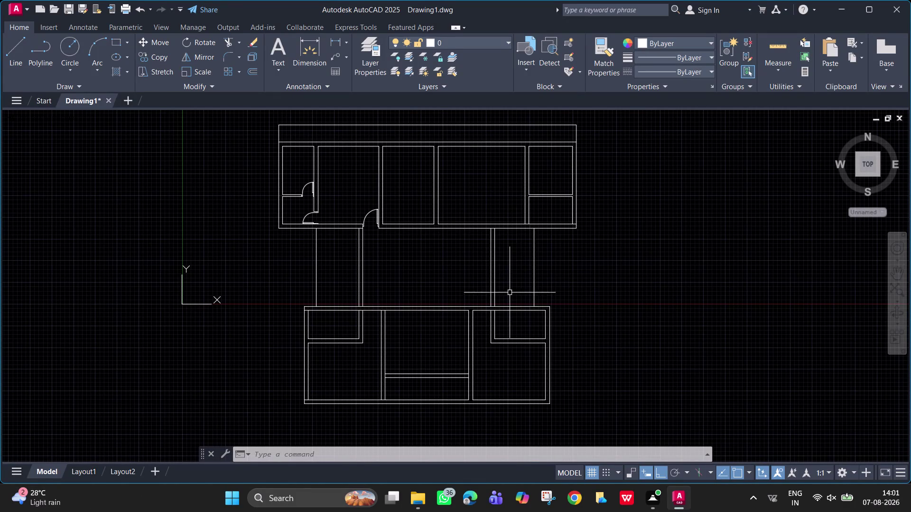
Pan and zoom the view to frame the upper rooms and corridor walls.
scroll(up, 3)
scroll(down, 3)
middle_drag(500, 357, 508, 345)
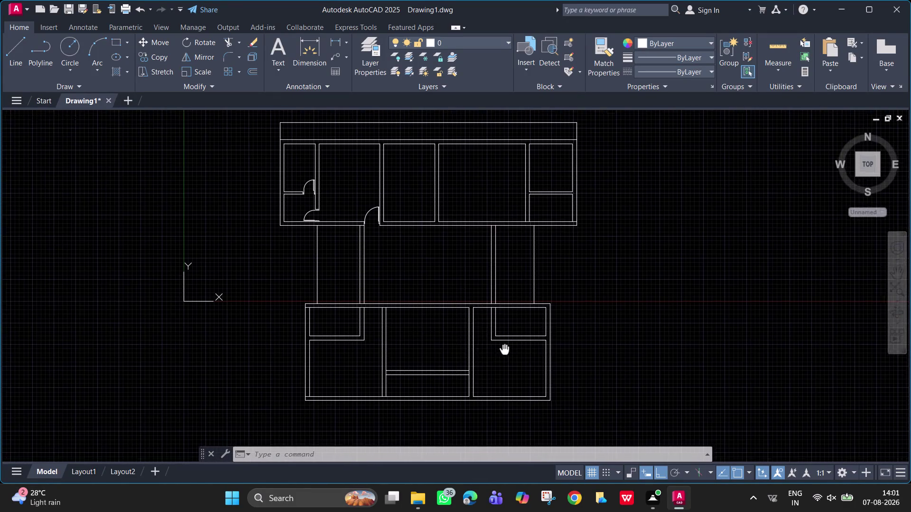
middle_drag(508, 345, 614, 374)
middle_drag(587, 338, 572, 336)
scroll(up, 3)
middle_drag(511, 332, 471, 389)
middle_drag(482, 260, 452, 337)
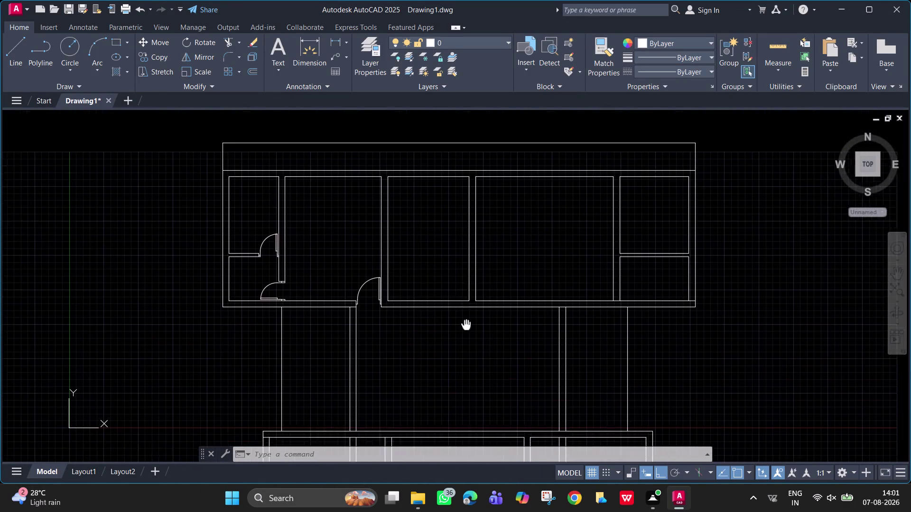
middle_drag(452, 337, 451, 336)
middle_drag(445, 272, 420, 174)
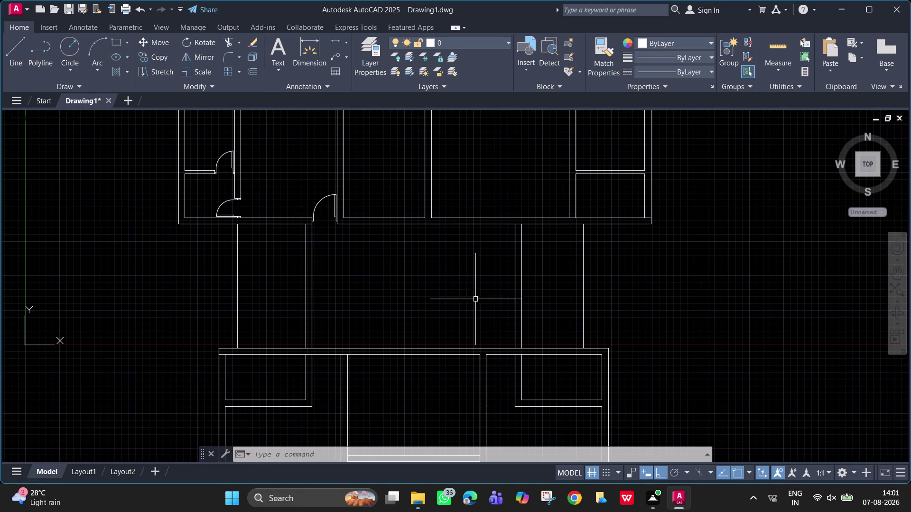
text(rtp)
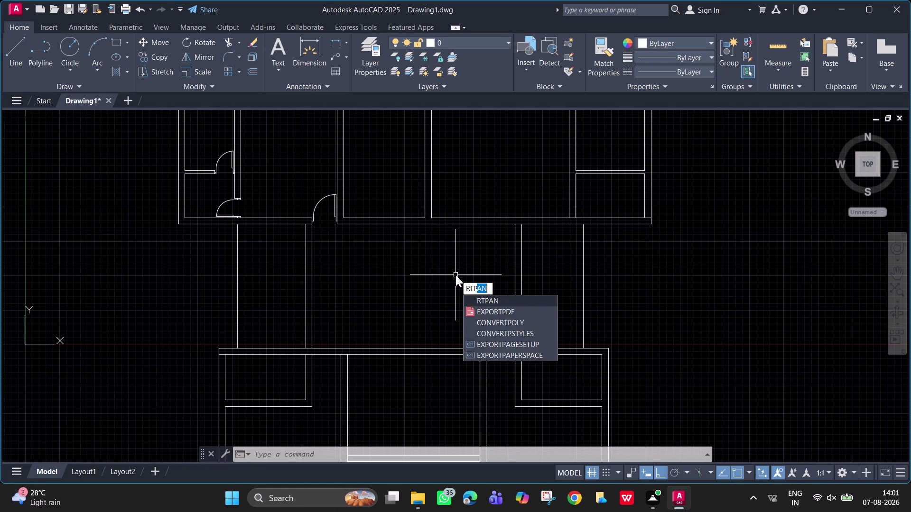
key(Return)
key(Escape)
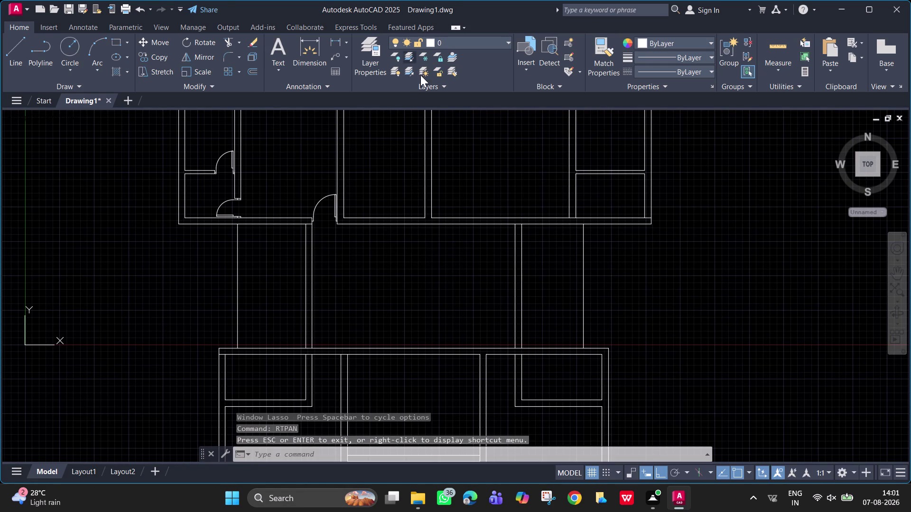
Place a Door - Imperial block from Tool Palettes to the right of the plan.
text(tp)
key(space)
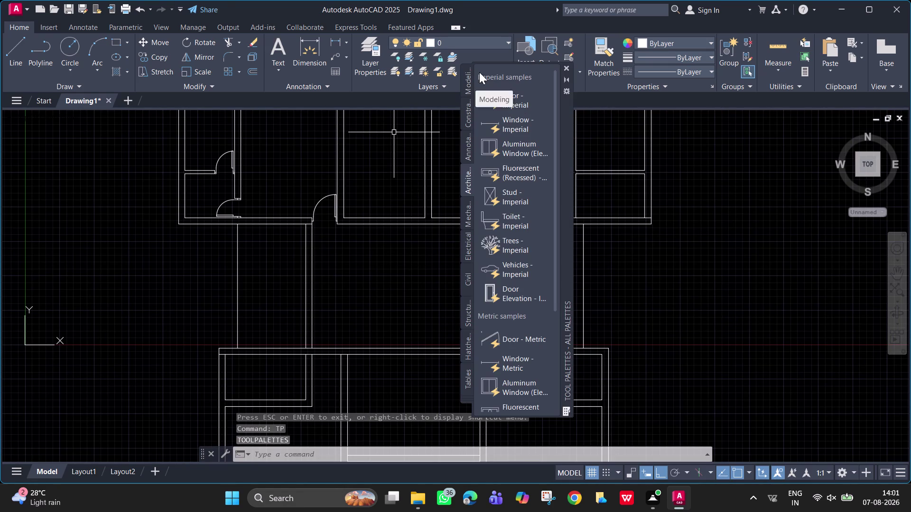
click(522, 102)
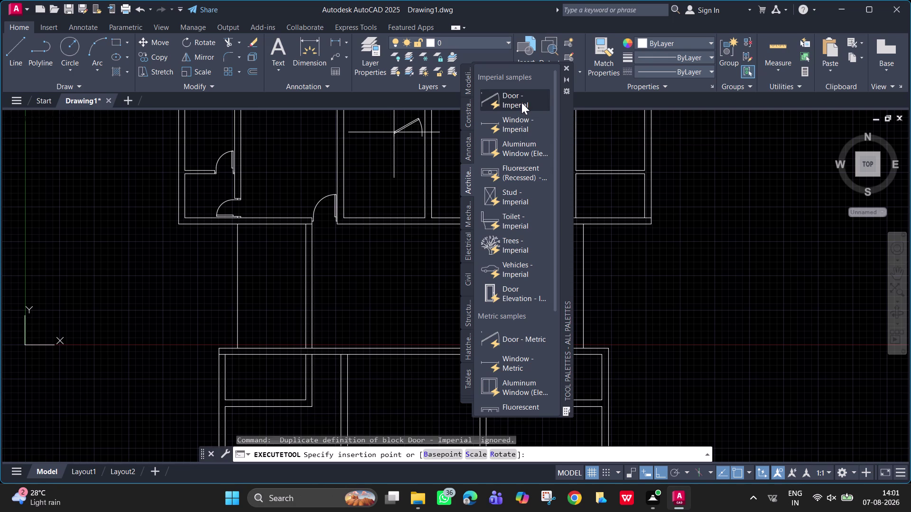
drag(679, 248, 661, 247)
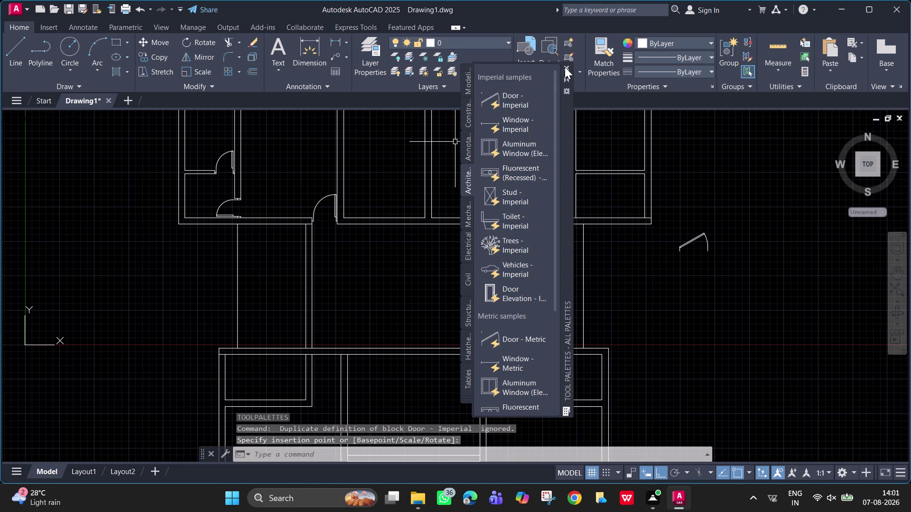
click(567, 68)
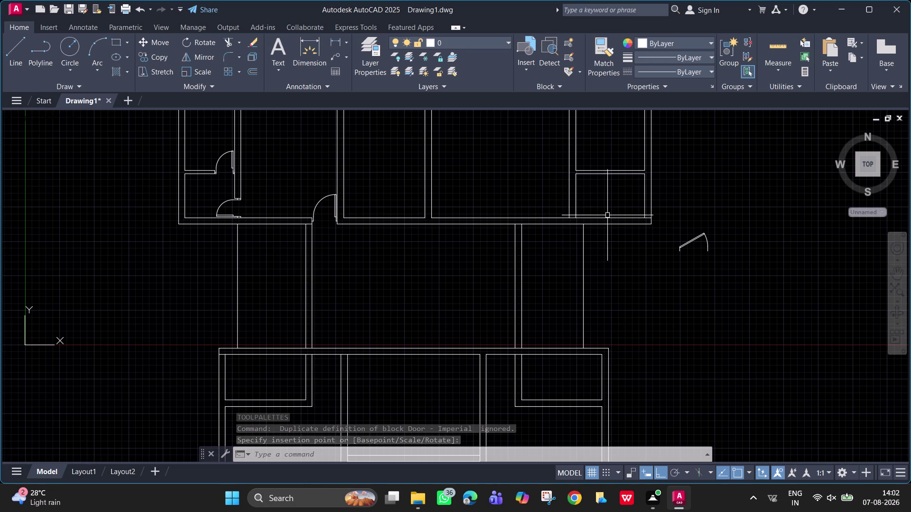
text(dc)
key(space)
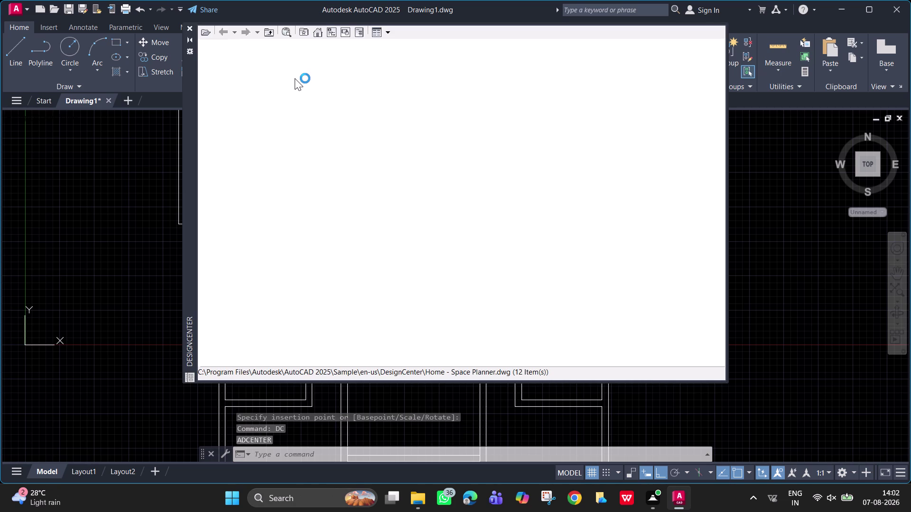
Insert the Bed - Queen block from Home - Space Planner left of the plan.
double_click(220, 72)
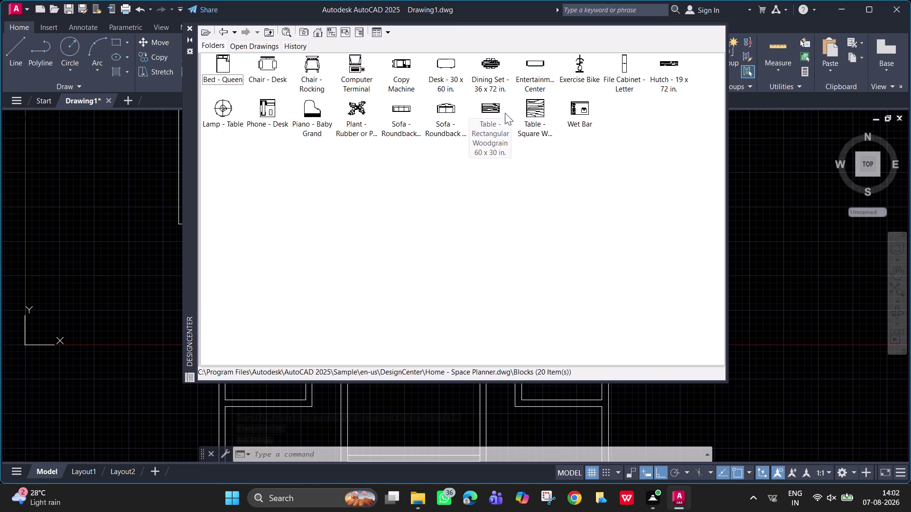
click(220, 68)
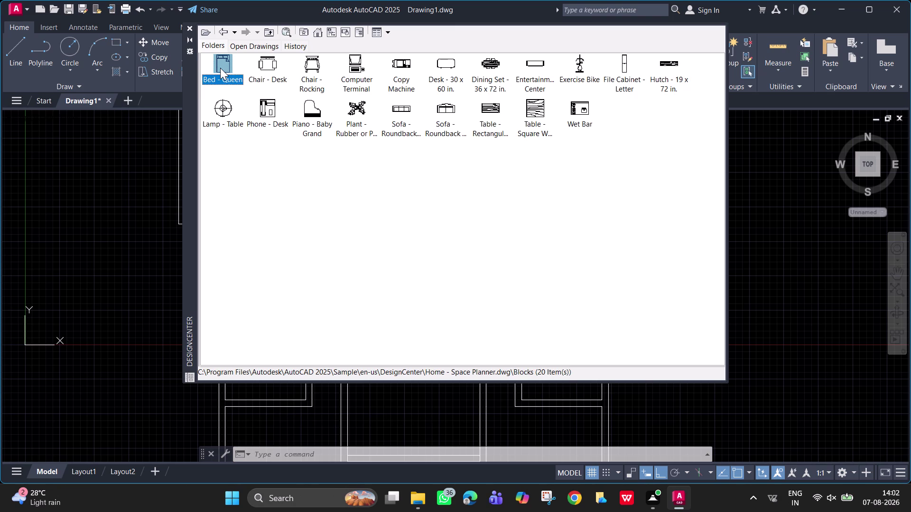
triple_click(220, 68)
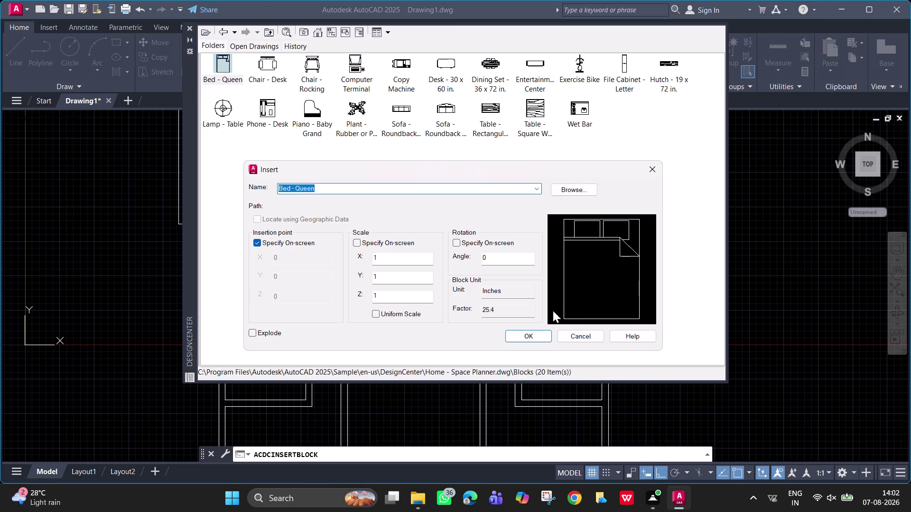
click(530, 335)
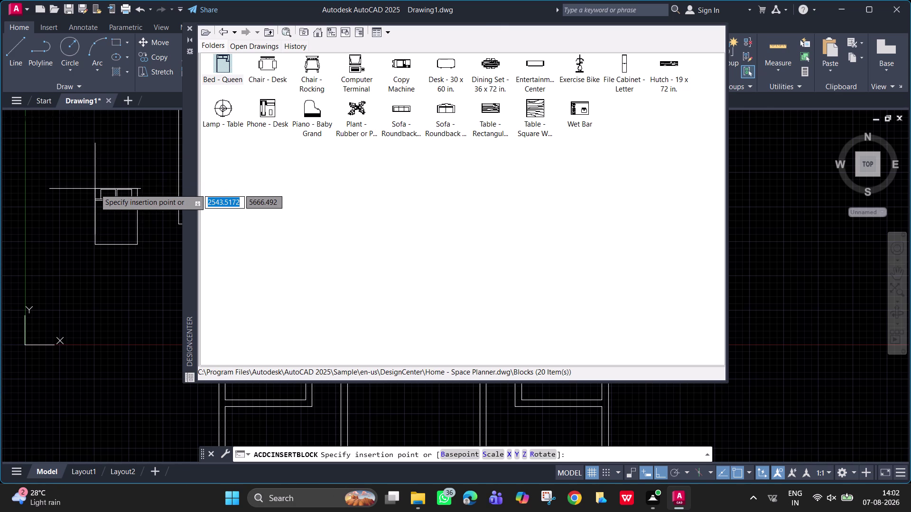
click(95, 189)
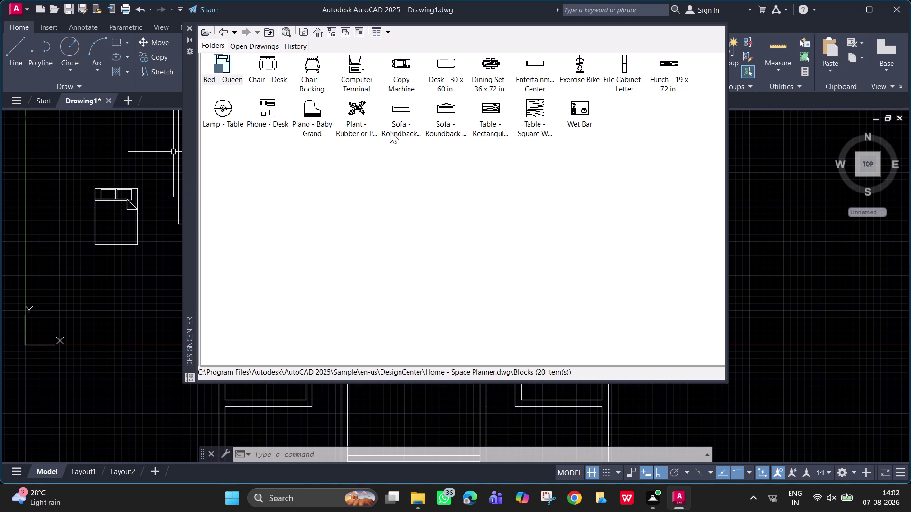
triple_click(404, 112)
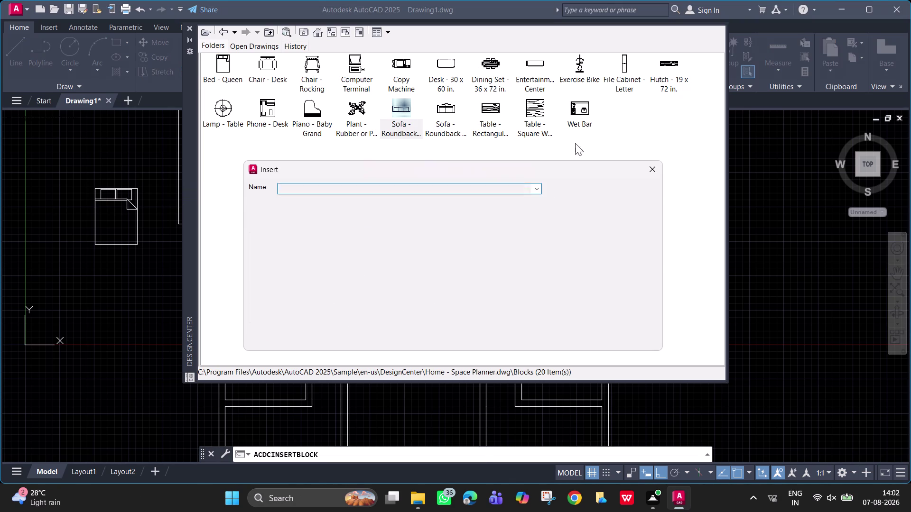
Place the roundback sofa above the bed and the 5 ft. roundback loveseat below it.
click(528, 339)
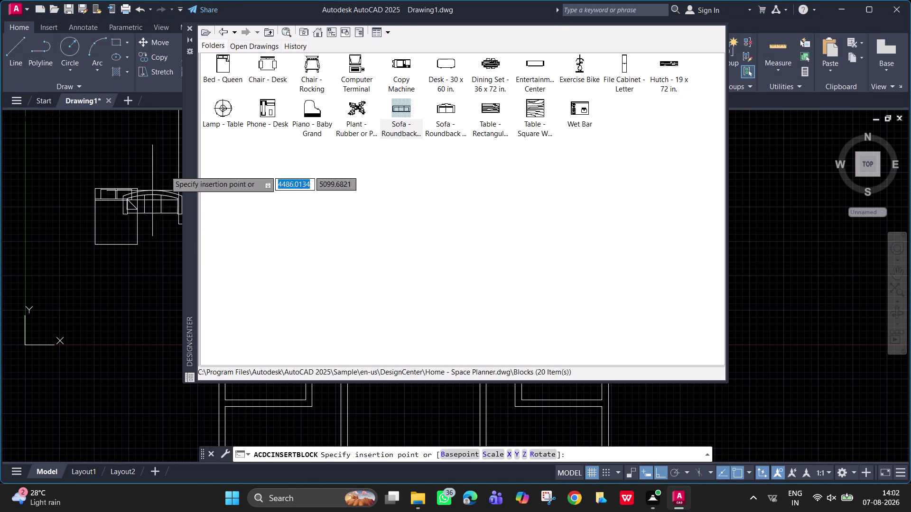
click(125, 138)
click(444, 111)
double_click(444, 111)
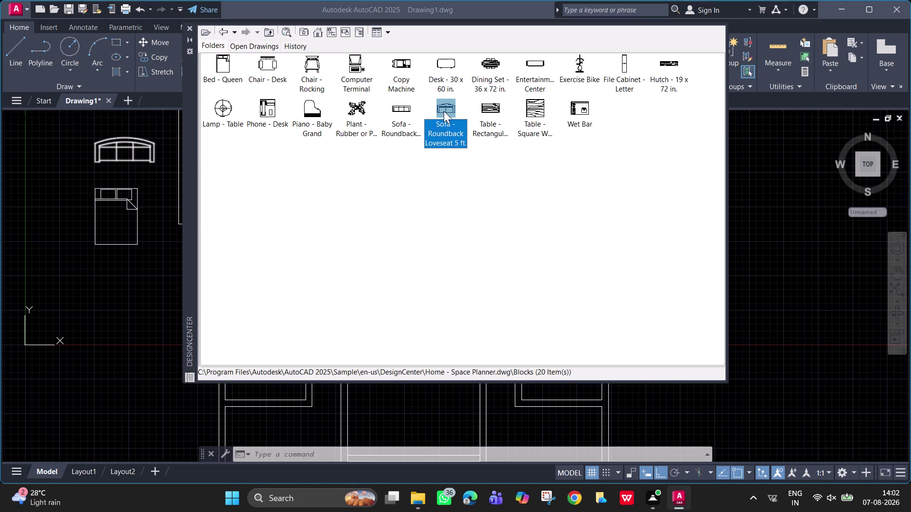
drag(529, 338, 525, 335)
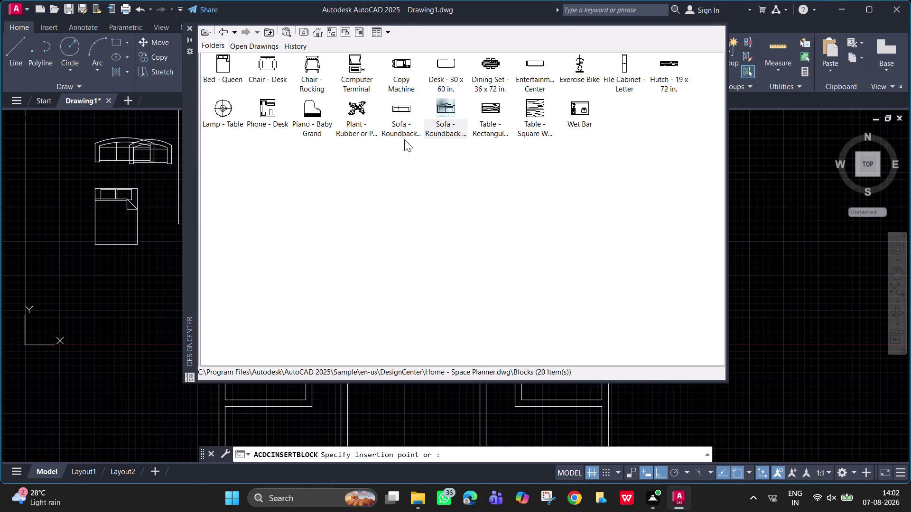
drag(451, 111, 186, 249)
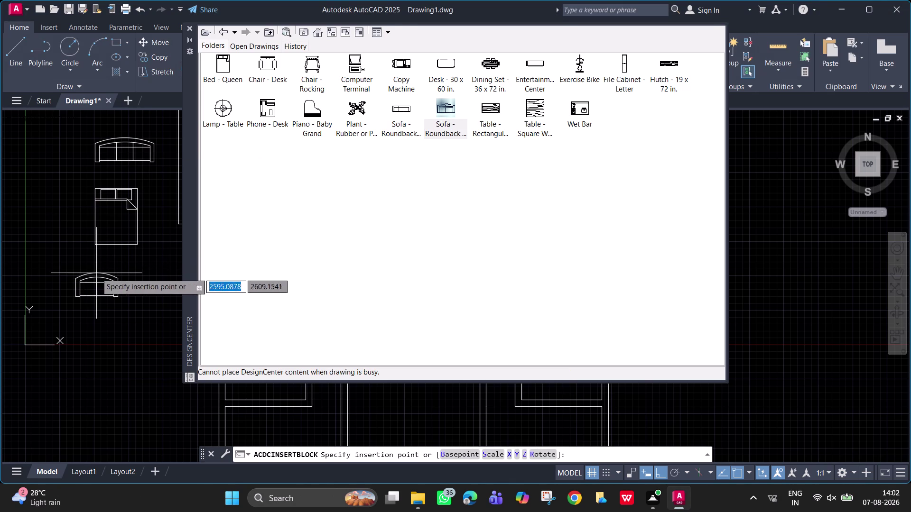
click(96, 273)
Insert the rectangular woodgrain table below the loveseat.
double_click(487, 106)
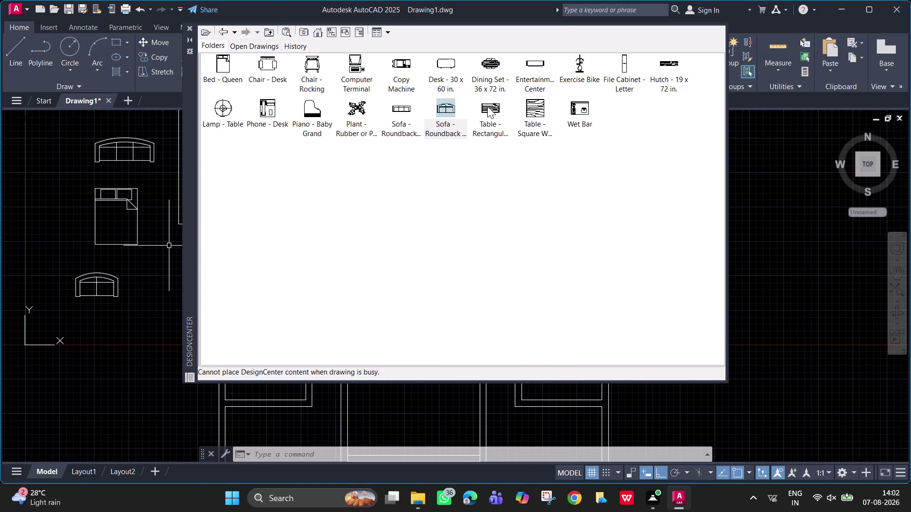
click(527, 343)
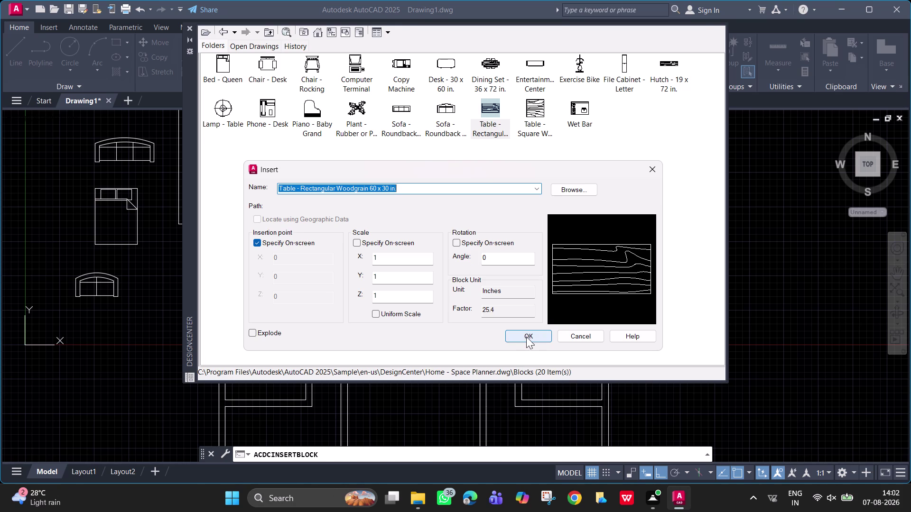
click(526, 337)
click(107, 323)
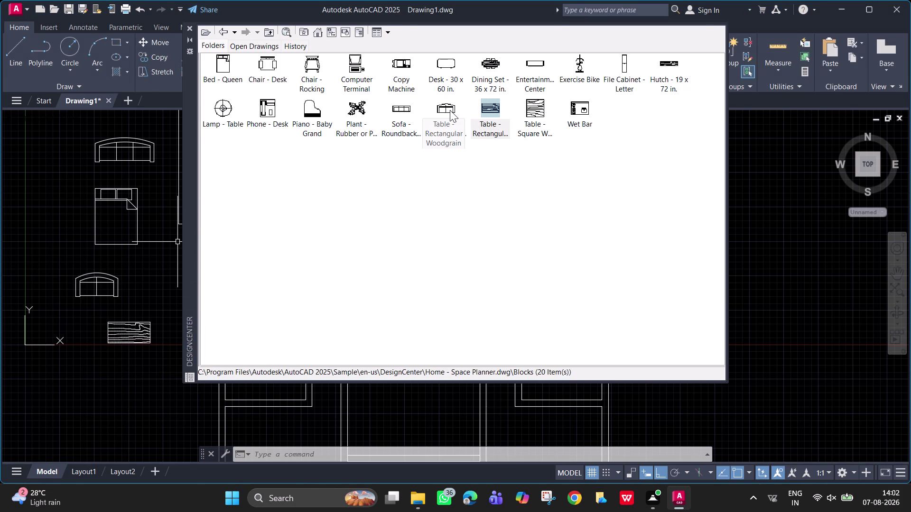
Add the 36 x 72 in. dining set and entertainment center at right, rocking chair at left, then close DesignCenter.
click(489, 64)
drag(488, 64, 523, 64)
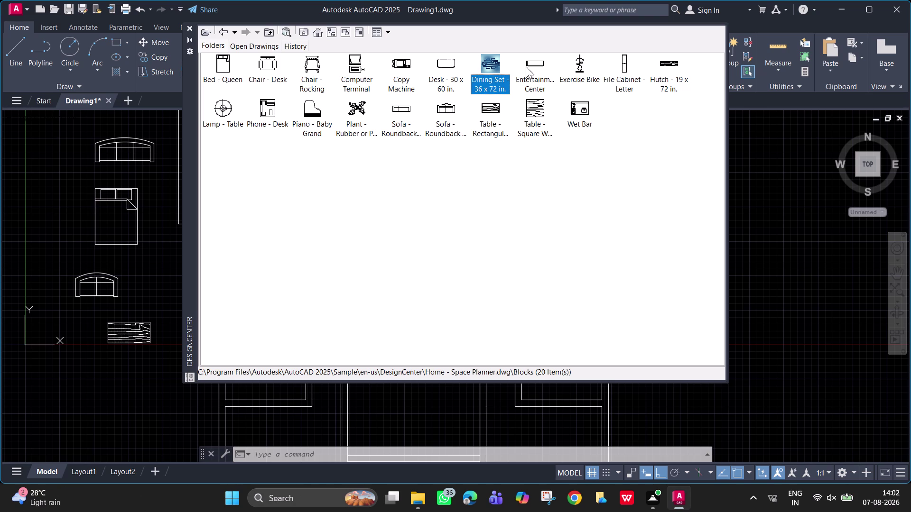
drag(523, 64, 781, 188)
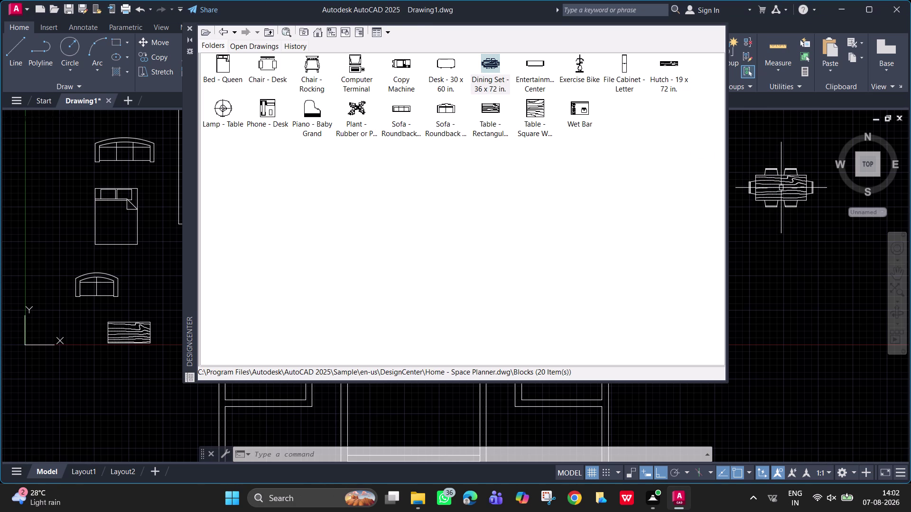
drag(534, 74, 795, 262)
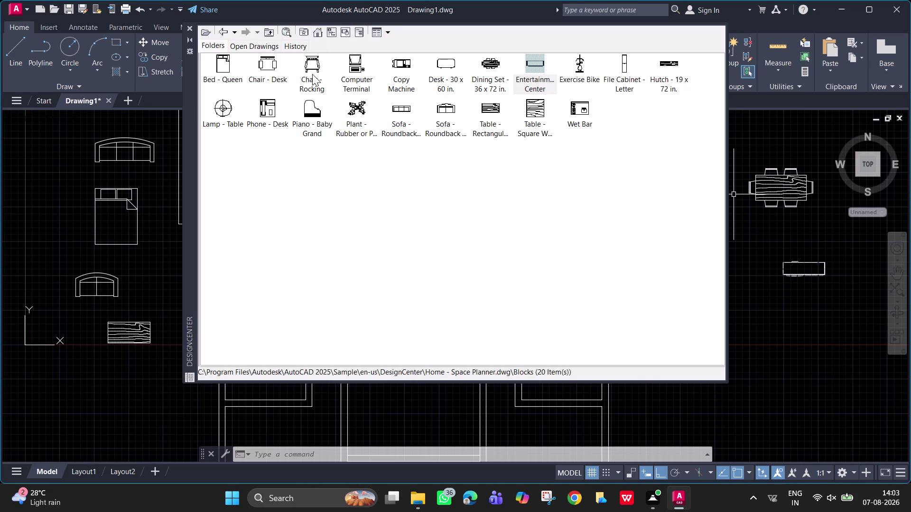
drag(312, 74, 142, 279)
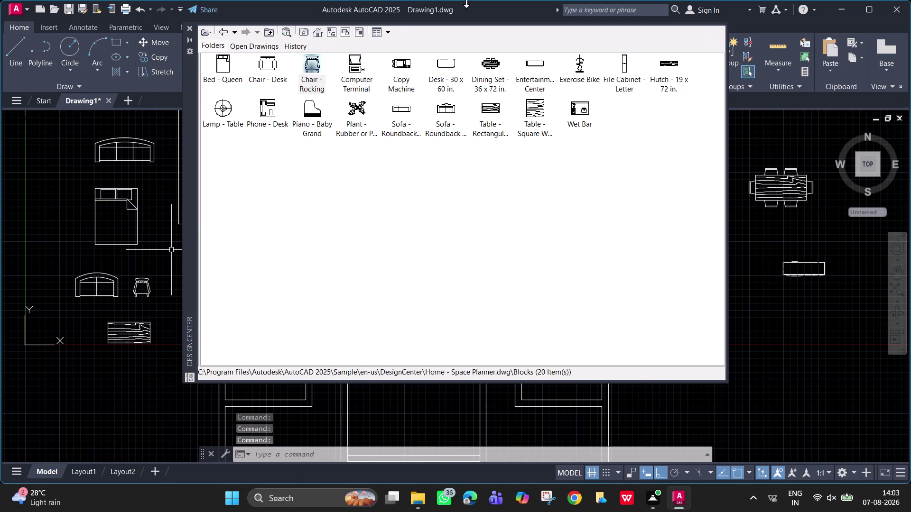
click(231, 37)
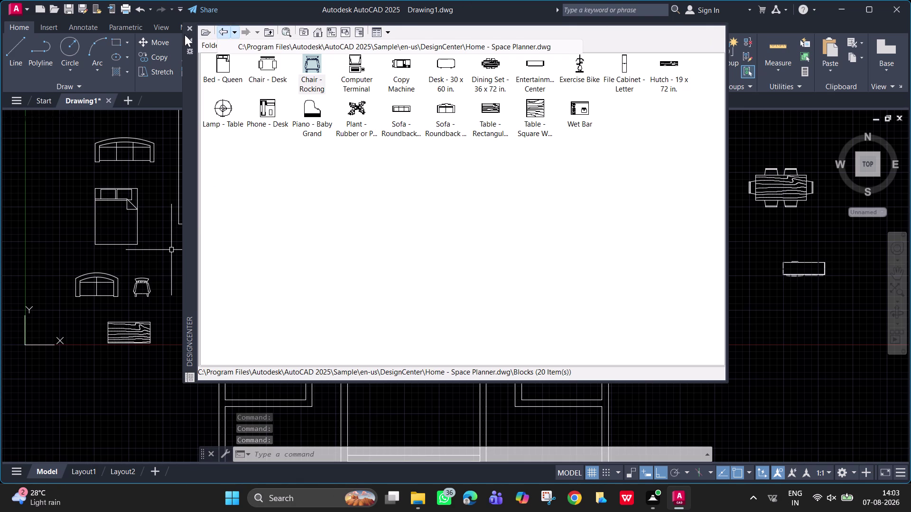
click(191, 26)
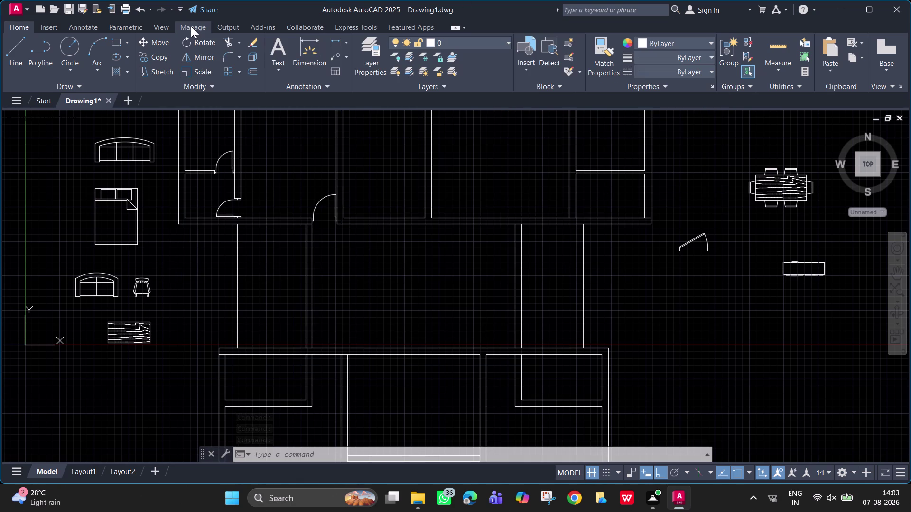
Pan and zoom to bring the wall opening beside the upper-wing door into view.
scroll(down, 3)
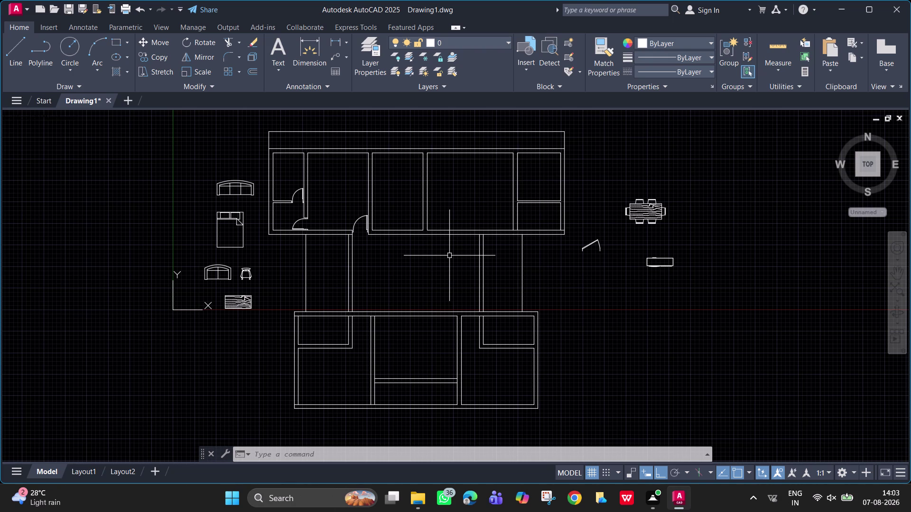
scroll(up, 3)
middle_drag(455, 223, 458, 308)
scroll(up, 3)
scroll(down, 3)
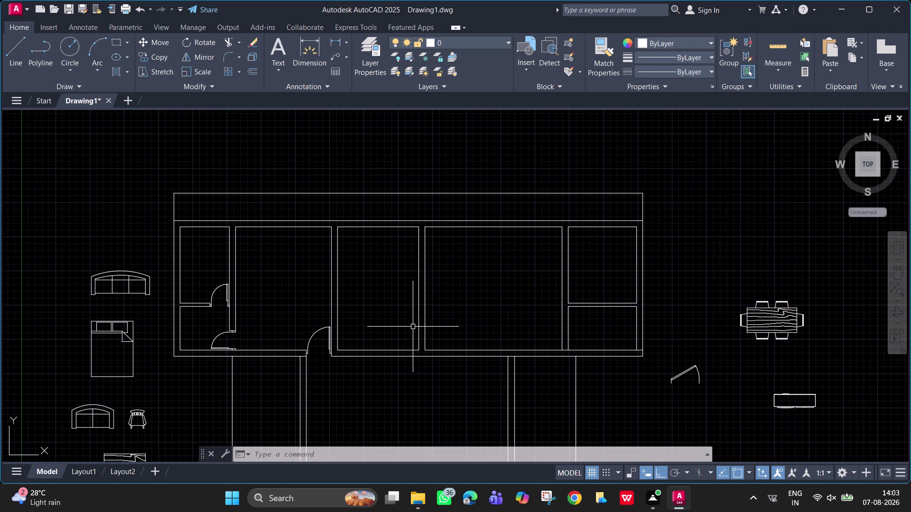
scroll(up, 3)
middle_drag(407, 324, 382, 256)
Draw a 50 mm jamb line from the wall corner at the opening.
key(l)
key(space)
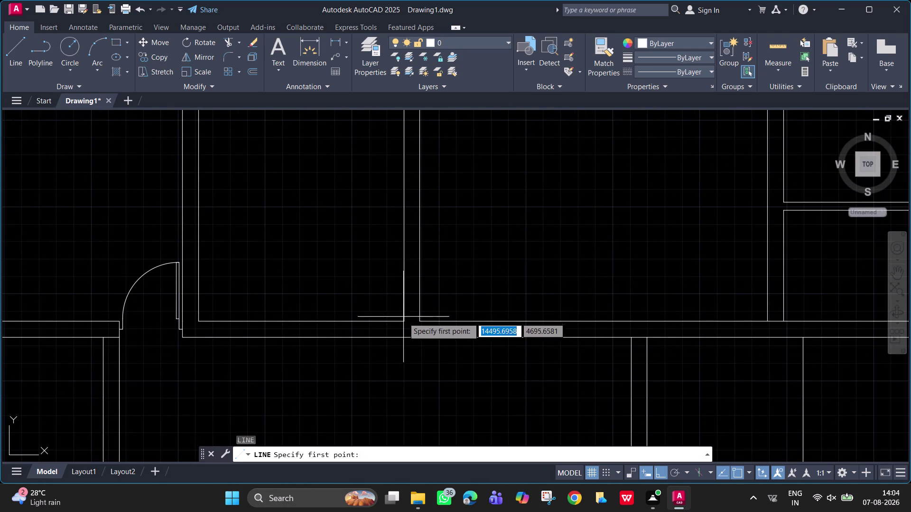
click(401, 322)
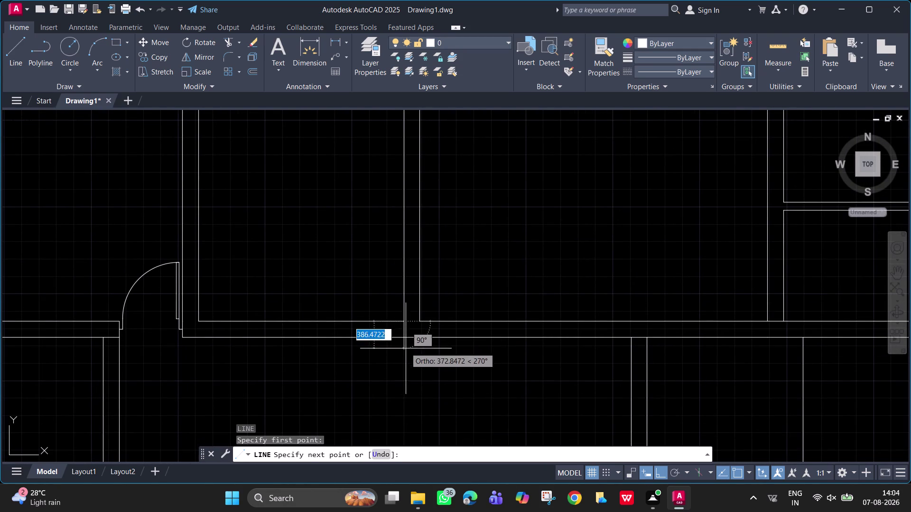
click(406, 336)
key(space)
key(space)
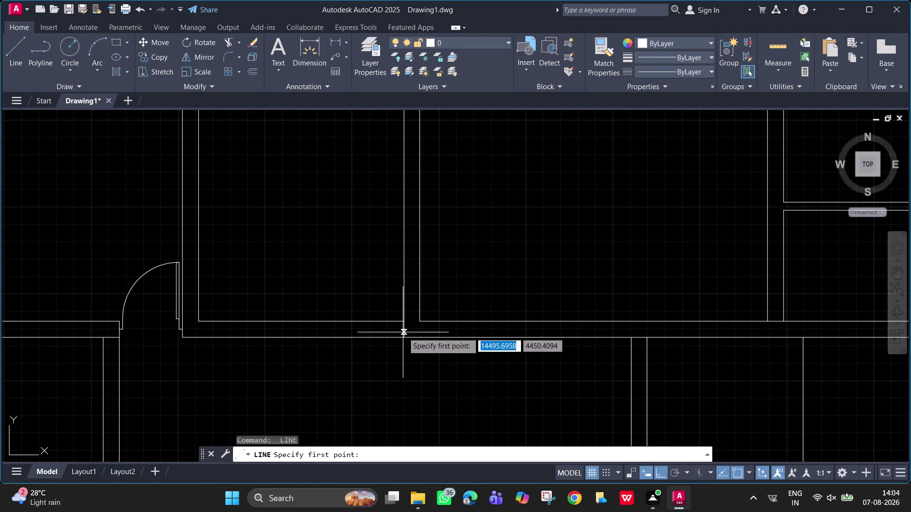
click(403, 330)
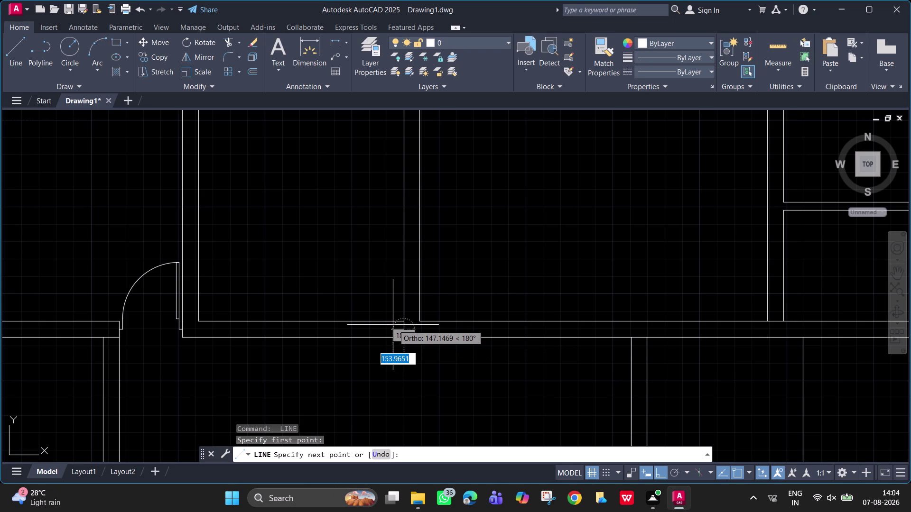
text(50mm)
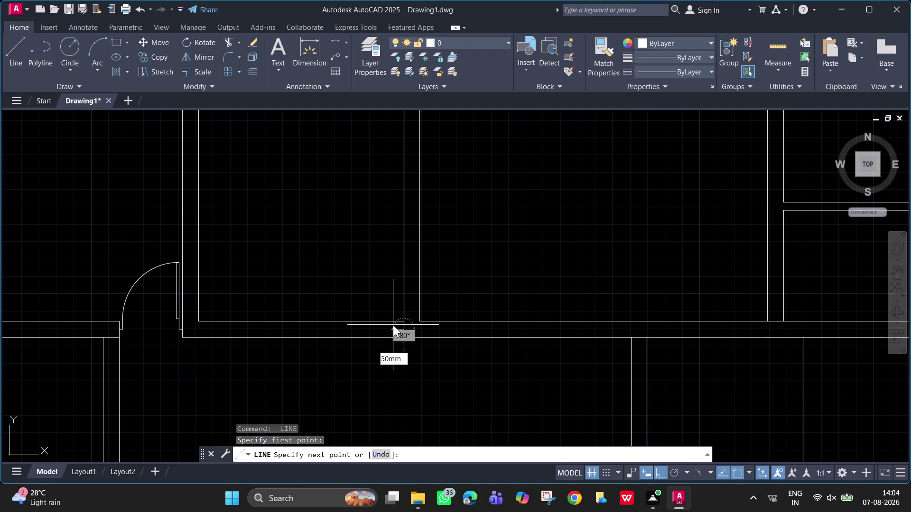
key(BackSpace)
key(BackSpace)
key(Return)
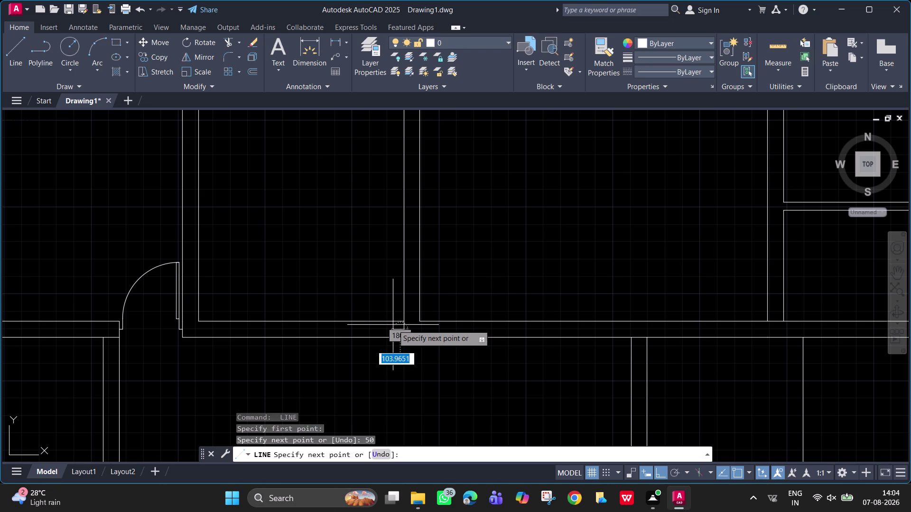
scroll(up, 3)
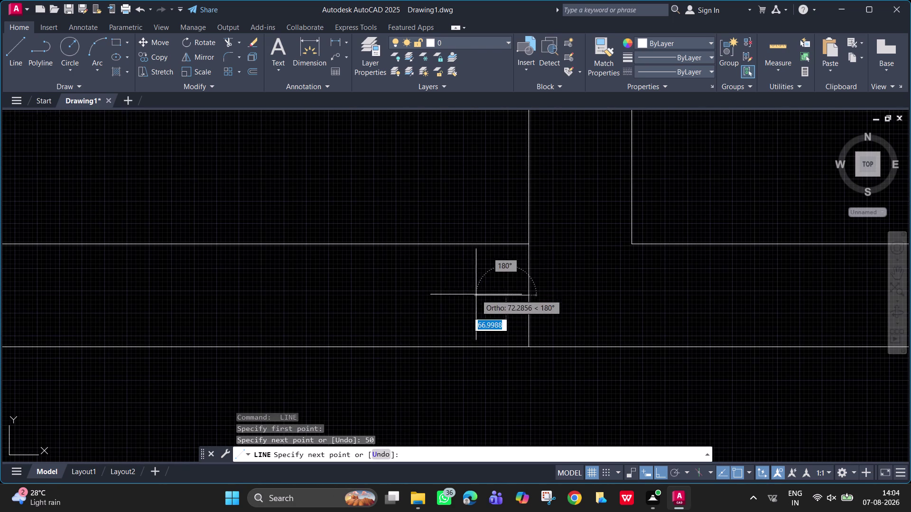
scroll(down, 3)
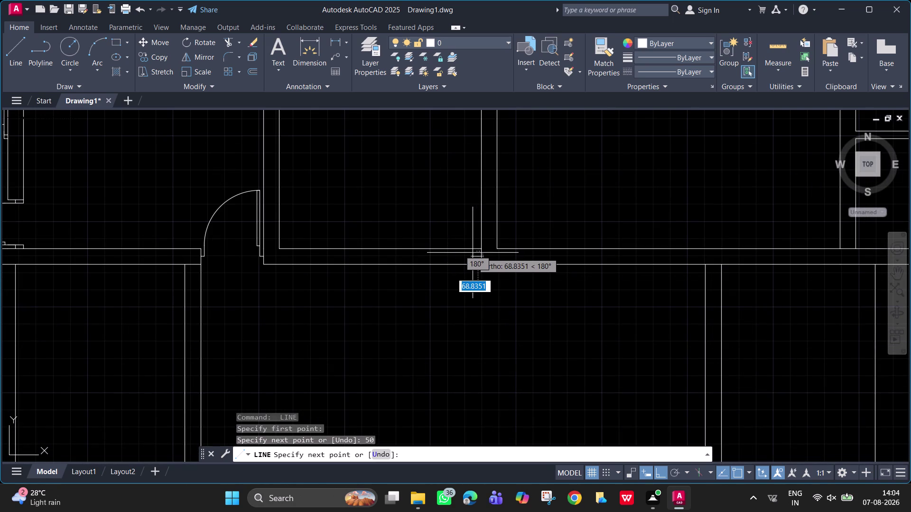
key(Escape)
Draw two more short jamb lines across the wall face at the opening.
scroll(down, 3)
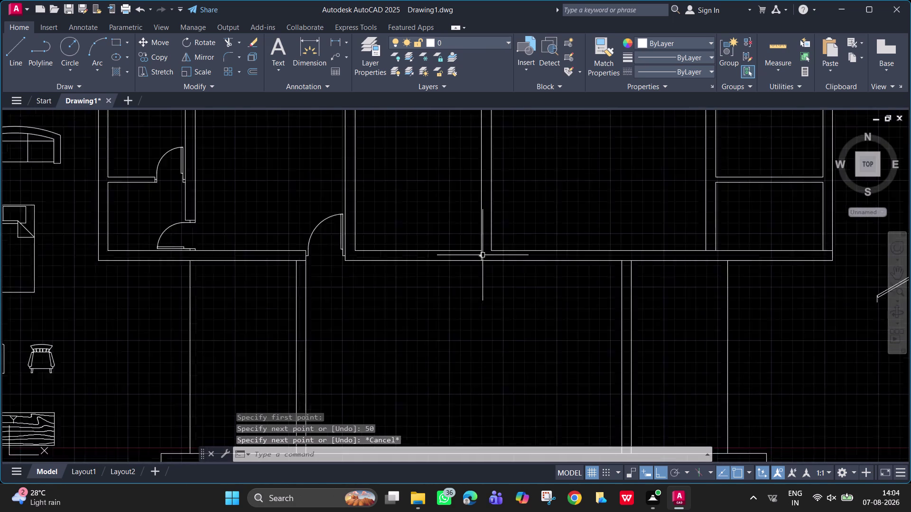
scroll(down, 3)
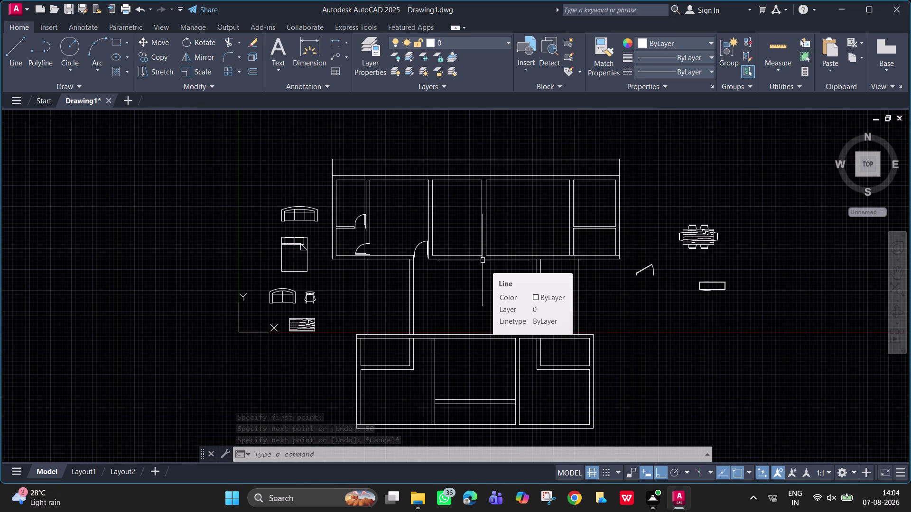
scroll(up, 3)
key(space)
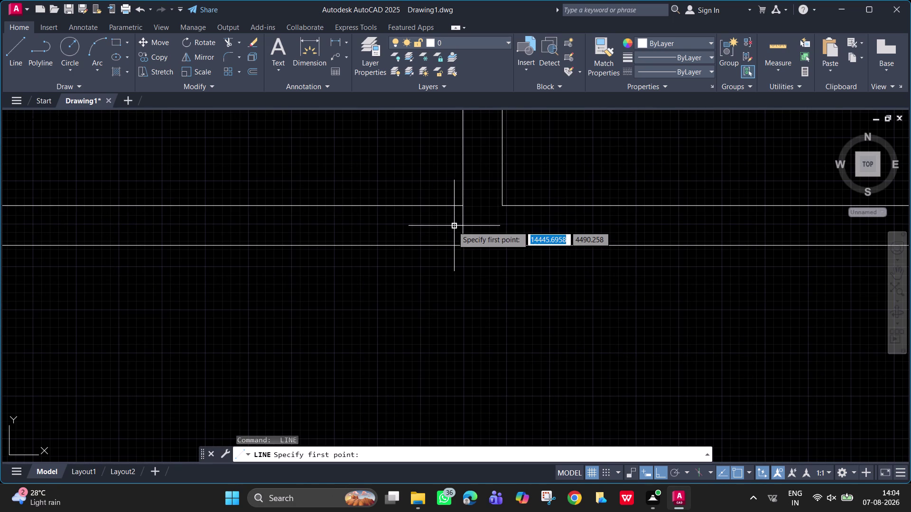
click(453, 225)
click(453, 205)
key(space)
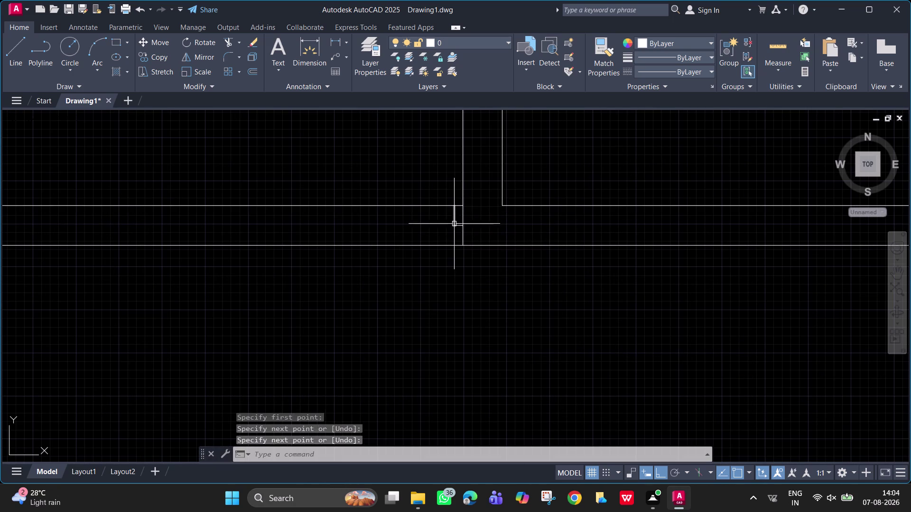
key(space)
click(454, 227)
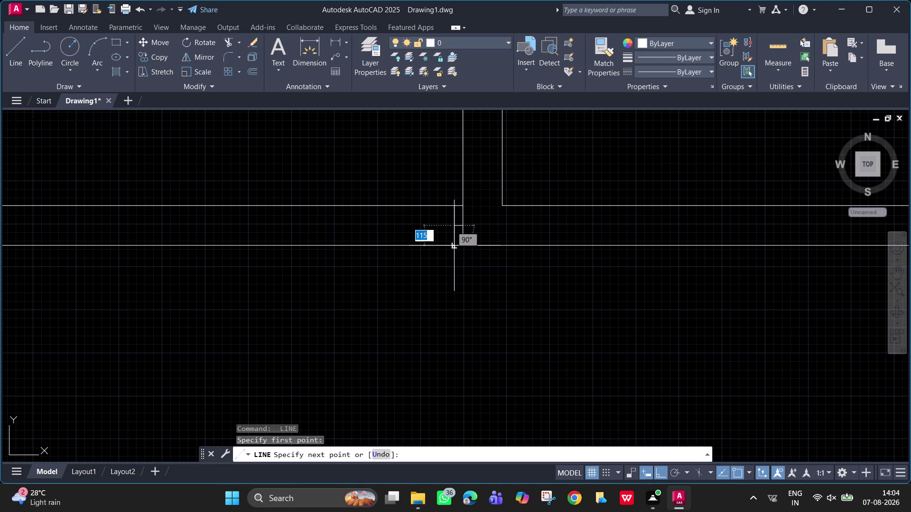
click(454, 244)
key(space)
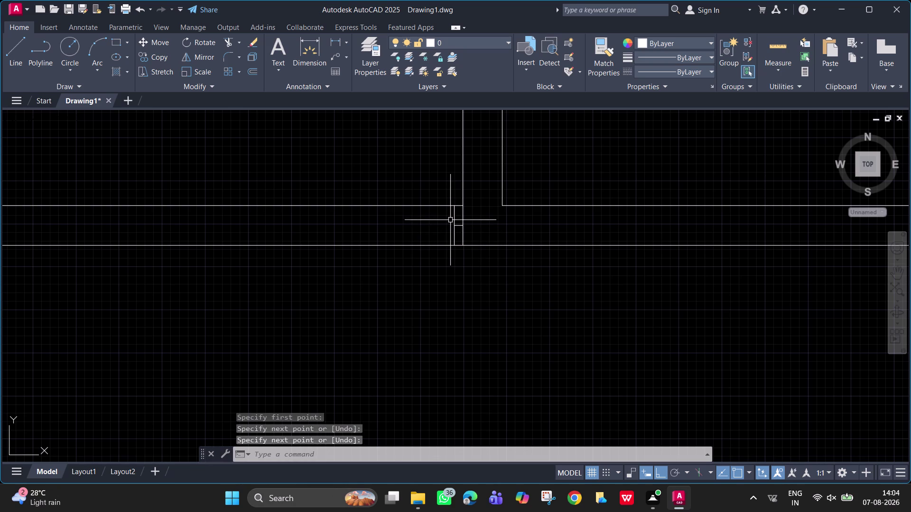
scroll(down, 3)
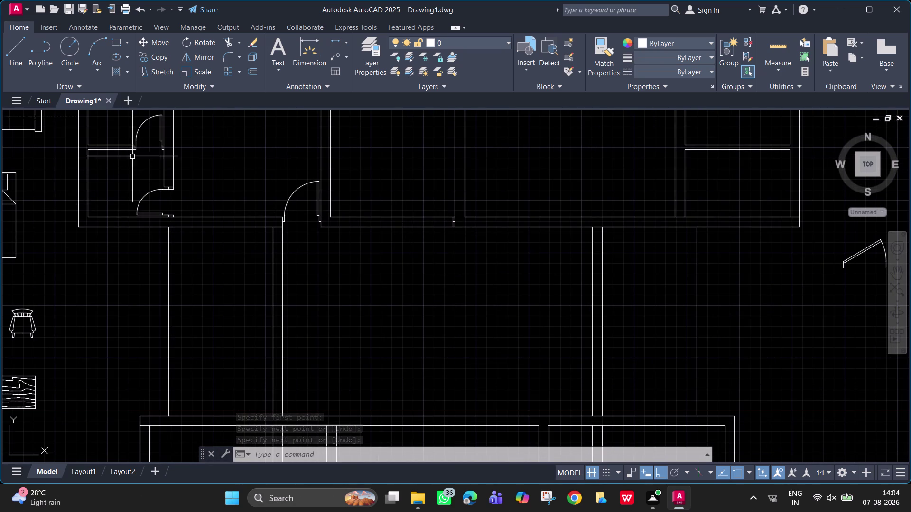
click(139, 127)
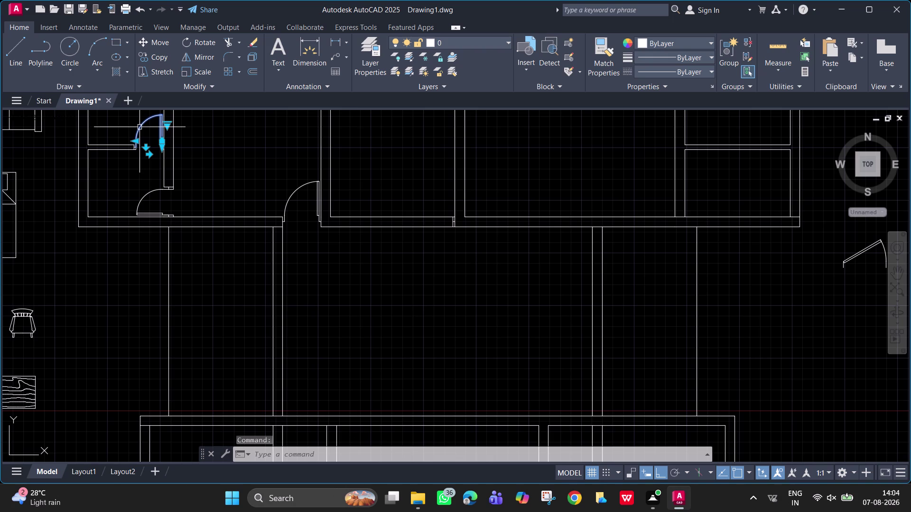
text(ci)
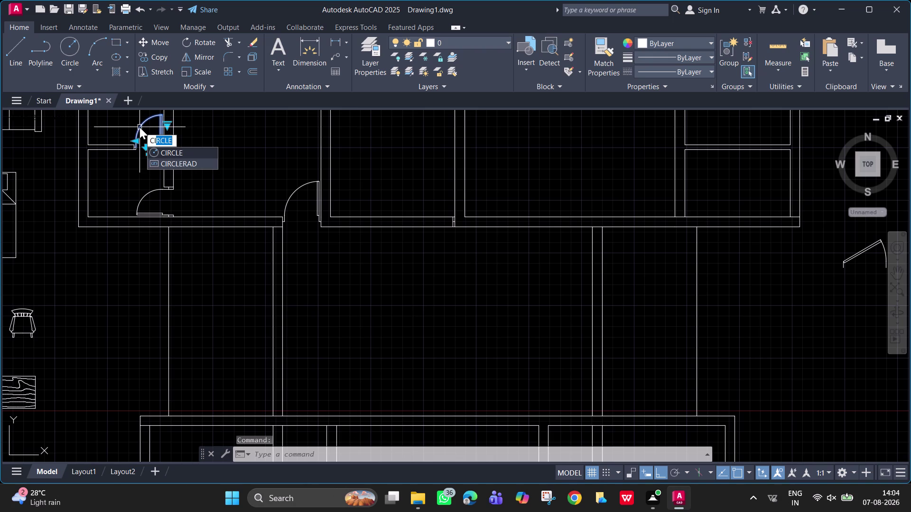
text(co)
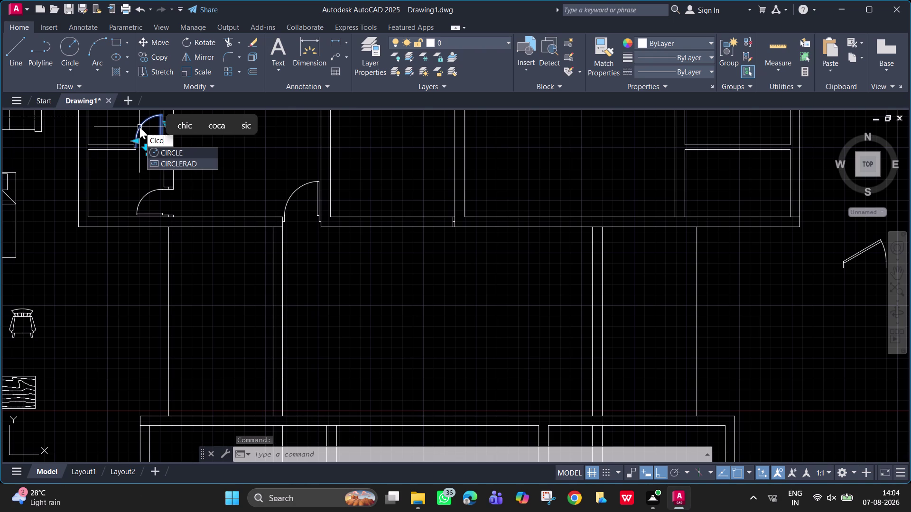
key(Return)
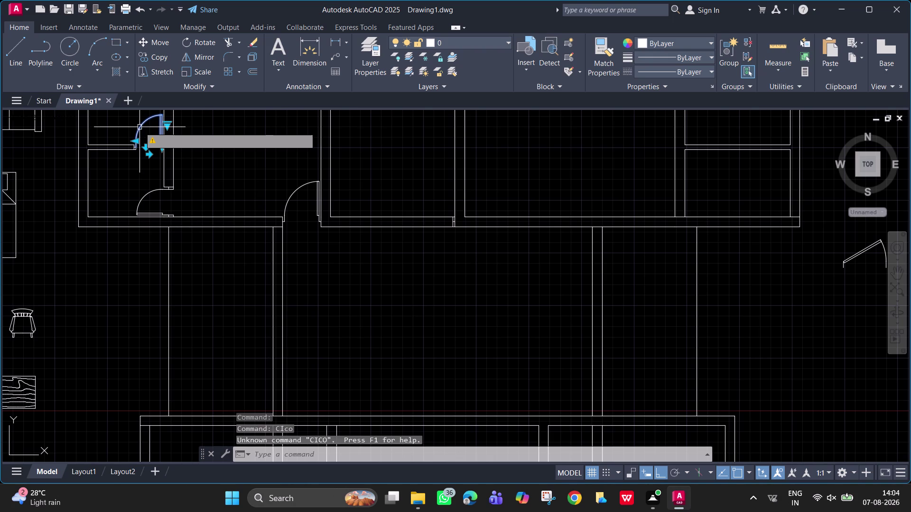
click(160, 140)
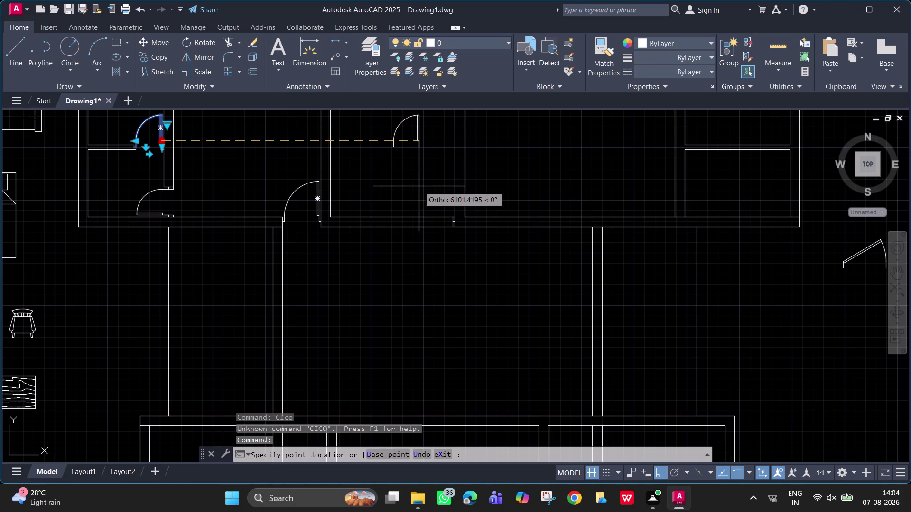
key(F8)
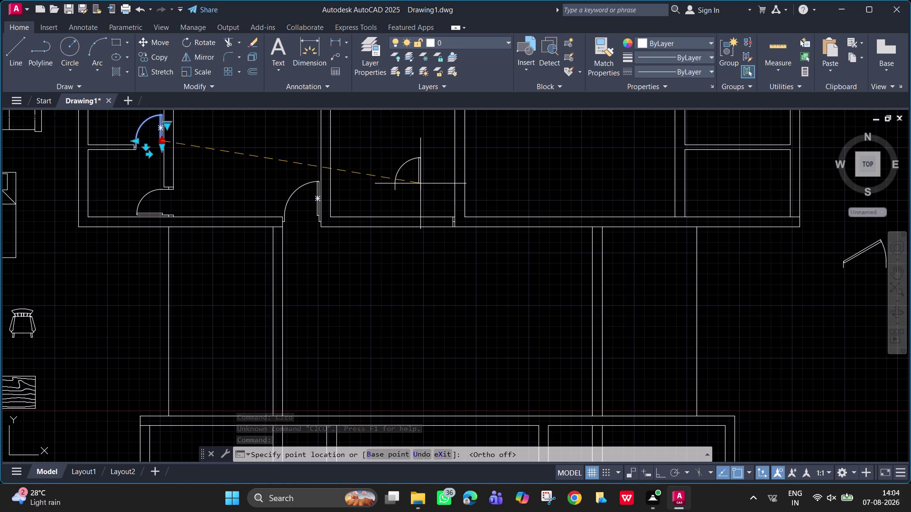
scroll(up, 3)
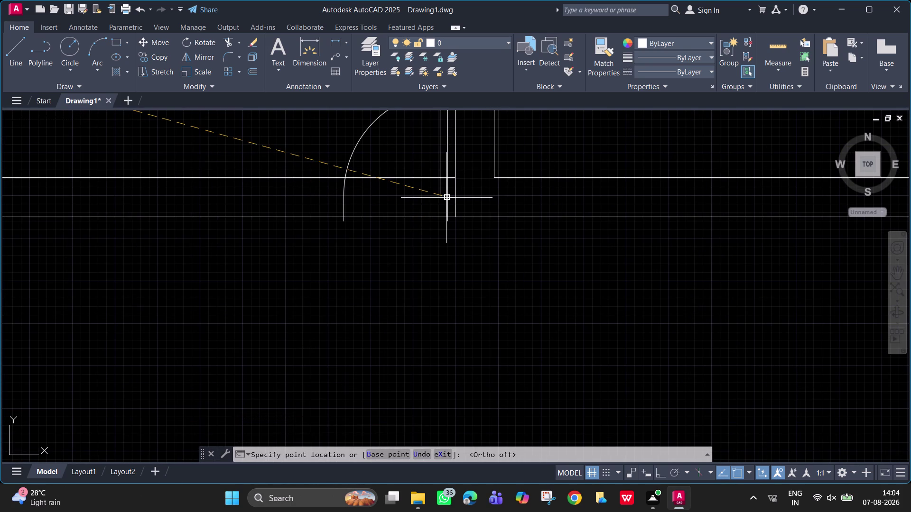
scroll(up, 3)
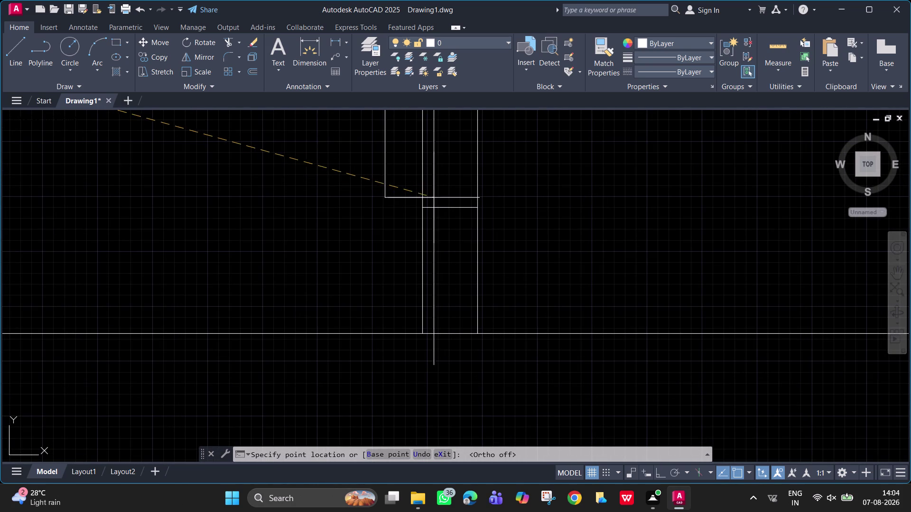
scroll(down, 3)
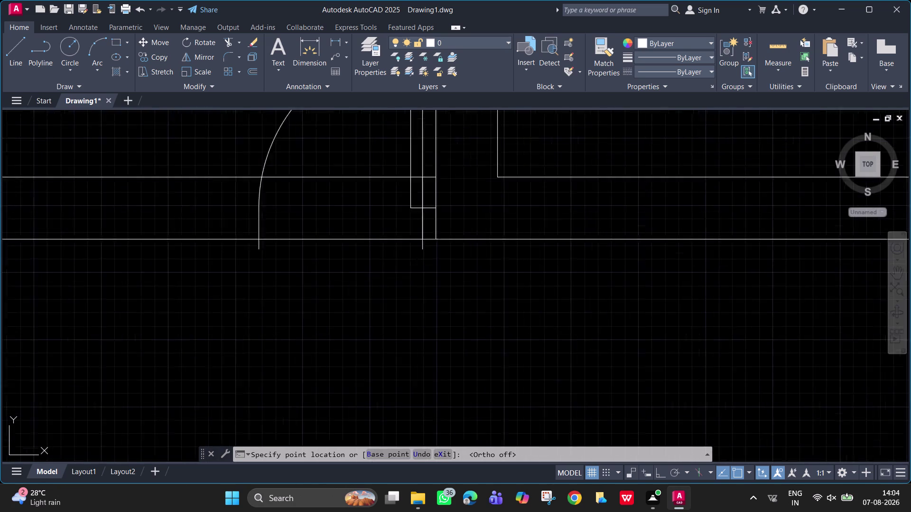
scroll(down, 3)
click(421, 209)
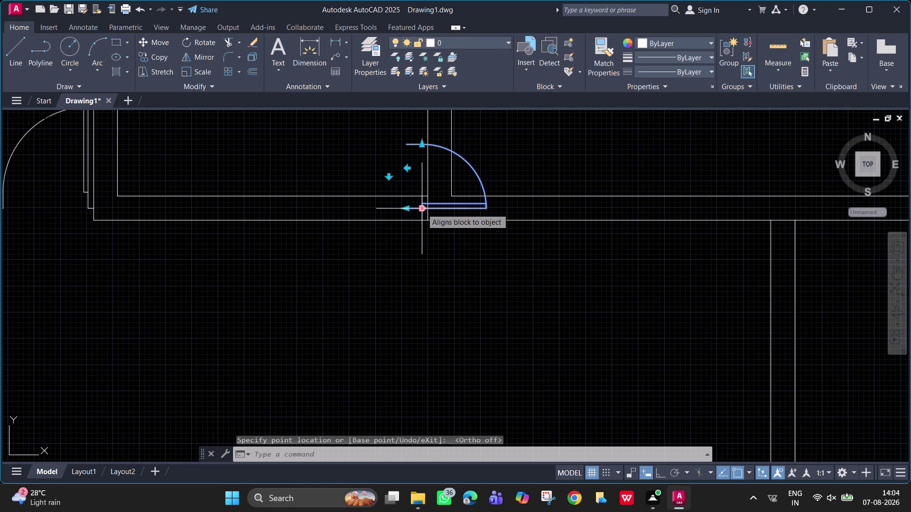
key(Escape)
scroll(down, 3)
scroll(up, 3)
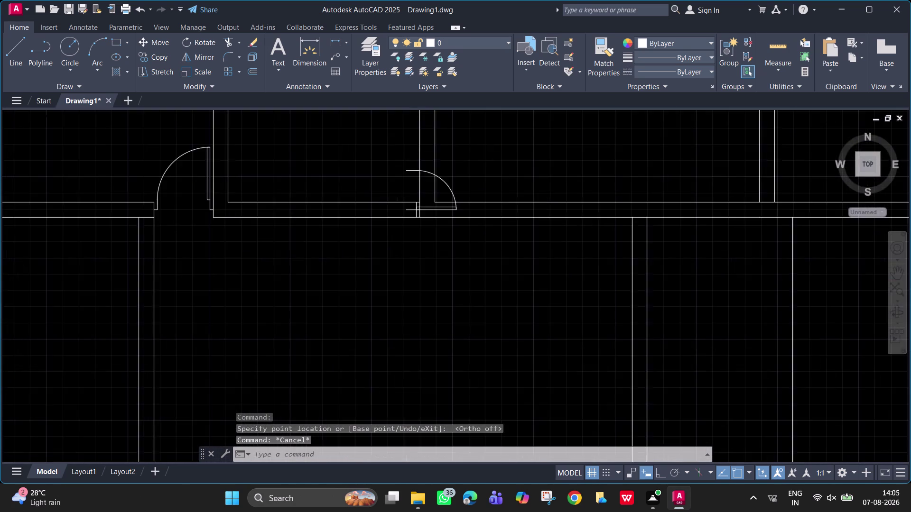
scroll(down, 3)
middle_drag(416, 208, 441, 369)
scroll(down, 3)
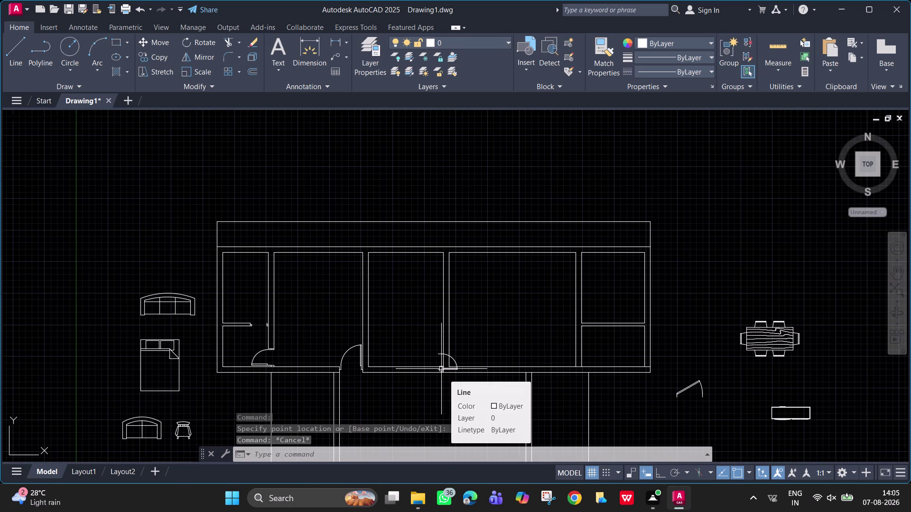
key(ctrl+z)
key(ctrl+z)
scroll(down, 3)
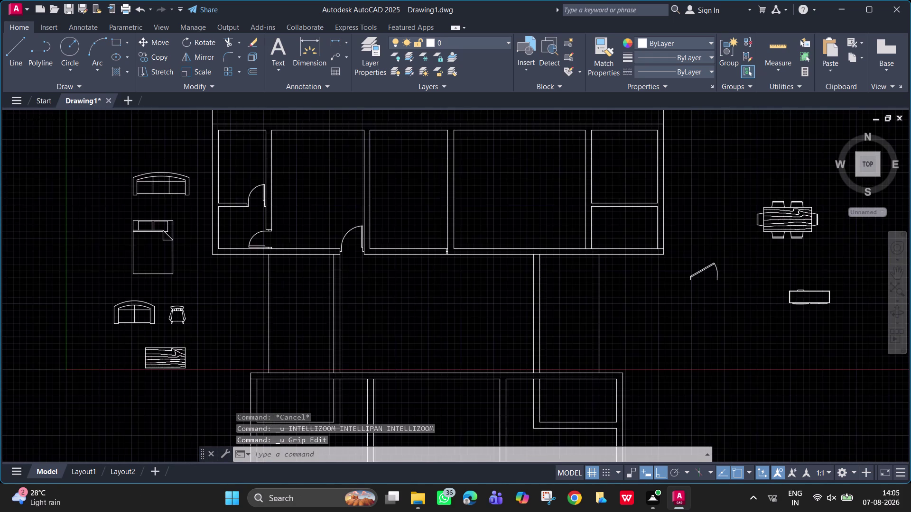
Copy the upper door, using its hinge corner as base, into the right room's wall opening.
middle_click(440, 306)
scroll(up, 3)
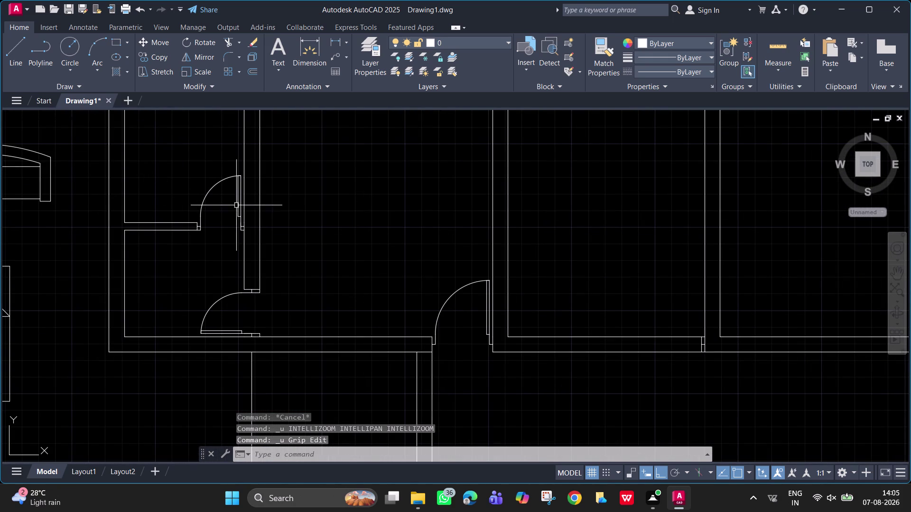
click(238, 205)
key(c)
text(o)
key(space)
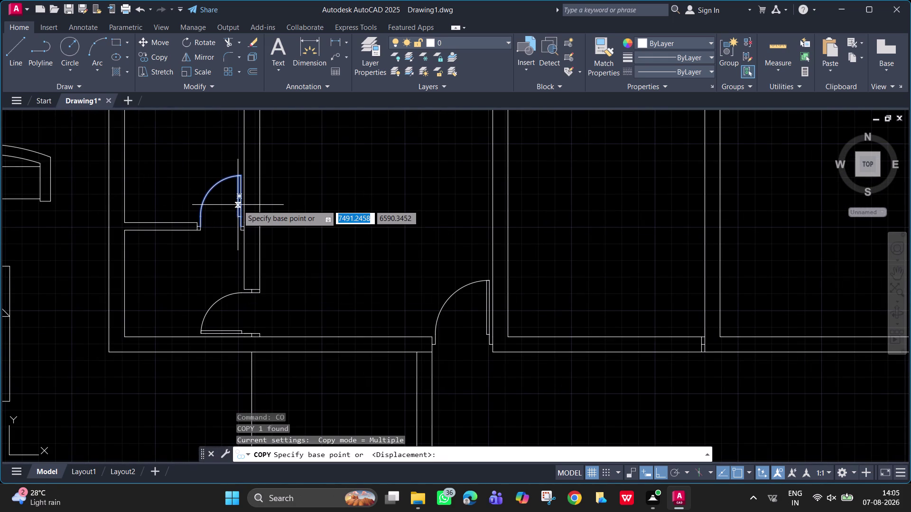
scroll(up, 3)
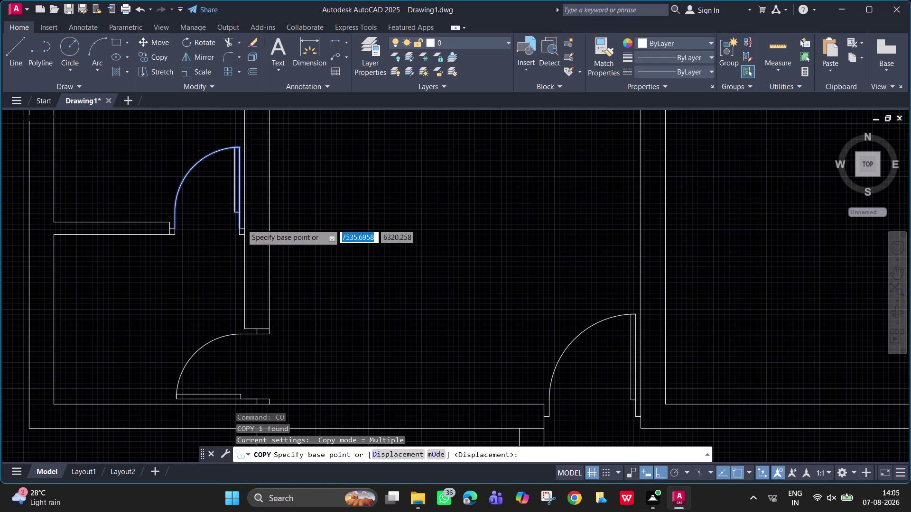
click(233, 235)
scroll(down, 3)
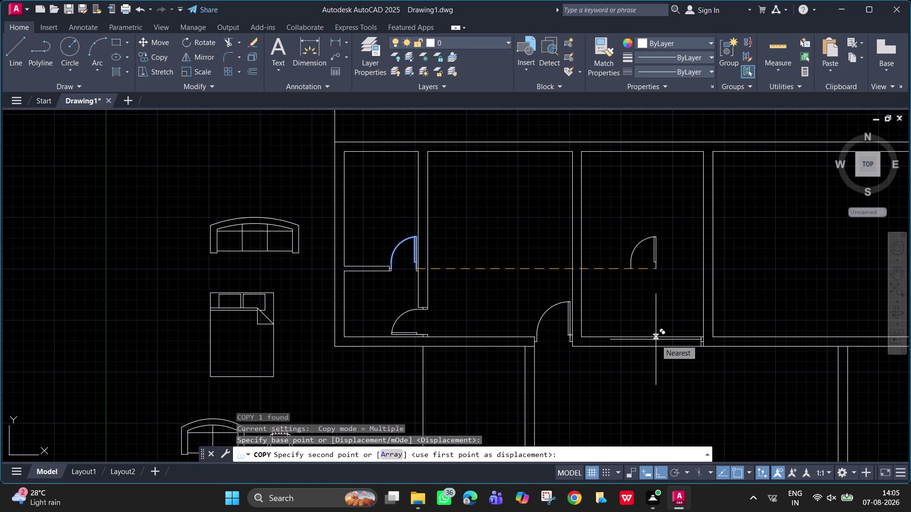
key(F8)
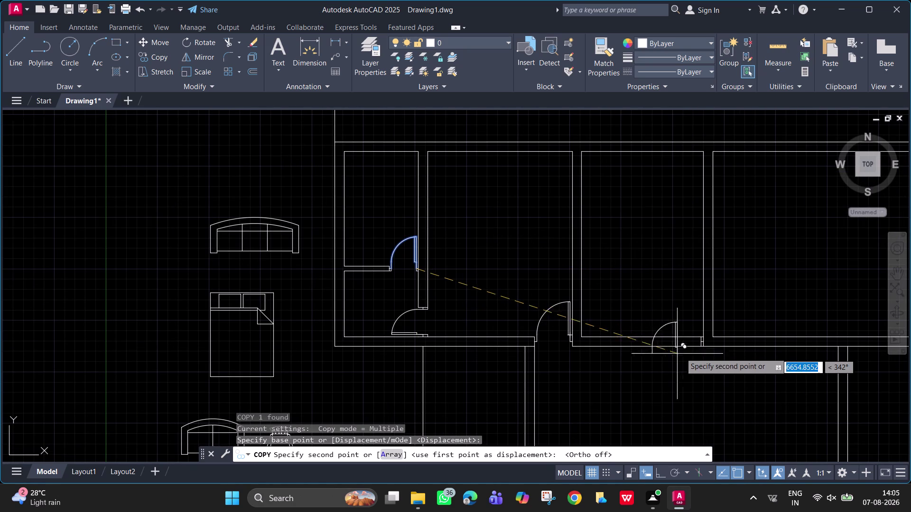
scroll(up, 3)
middle_drag(682, 347, 614, 331)
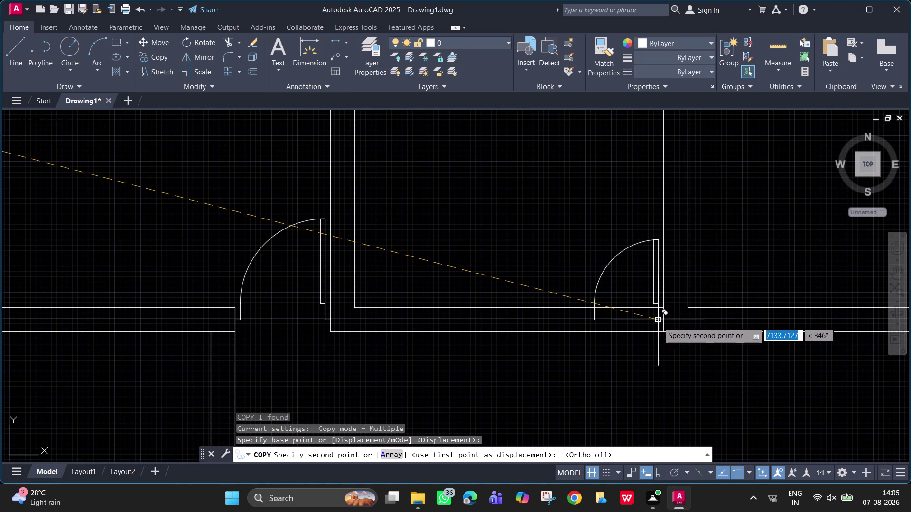
click(659, 320)
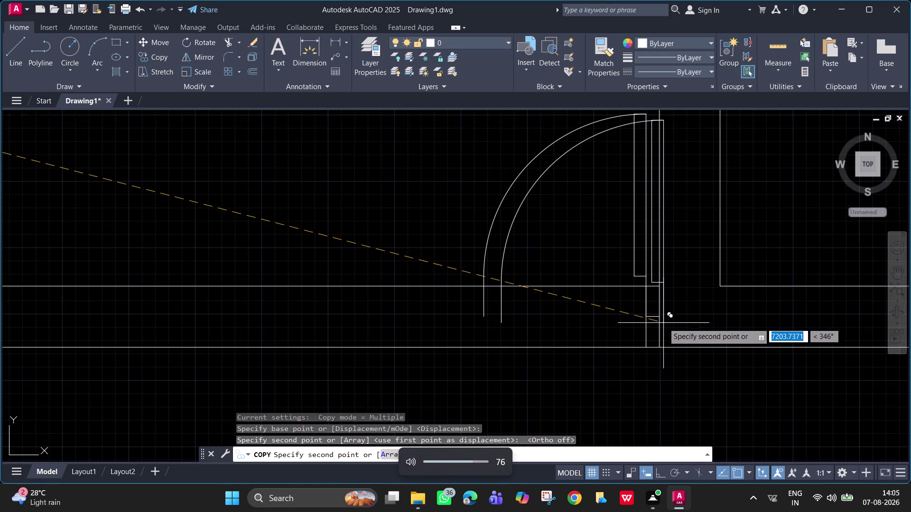
scroll(down, 3)
key(Escape)
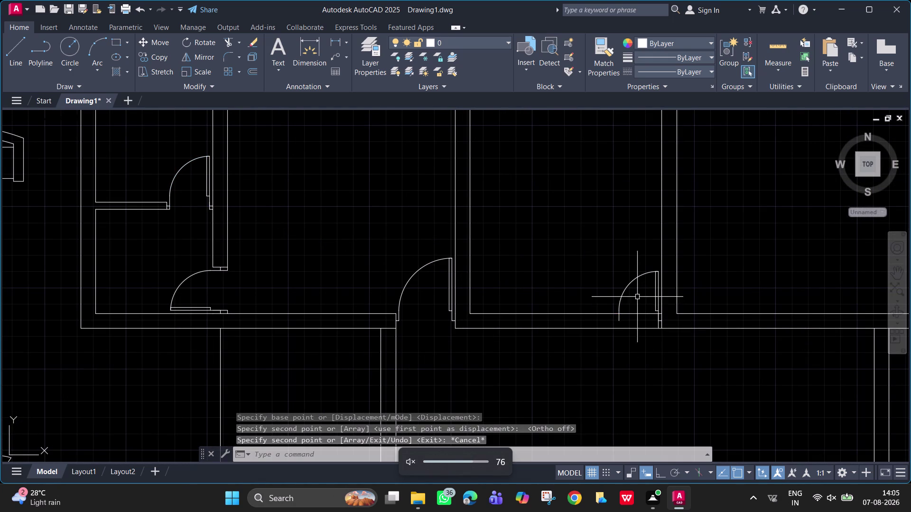
Nudge the copied door into place against the wall with grips.
click(633, 282)
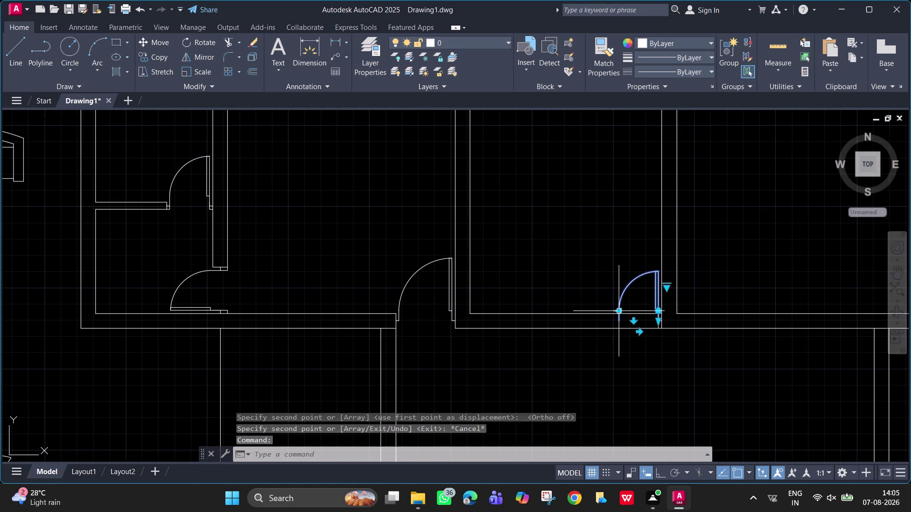
drag(618, 309, 615, 308)
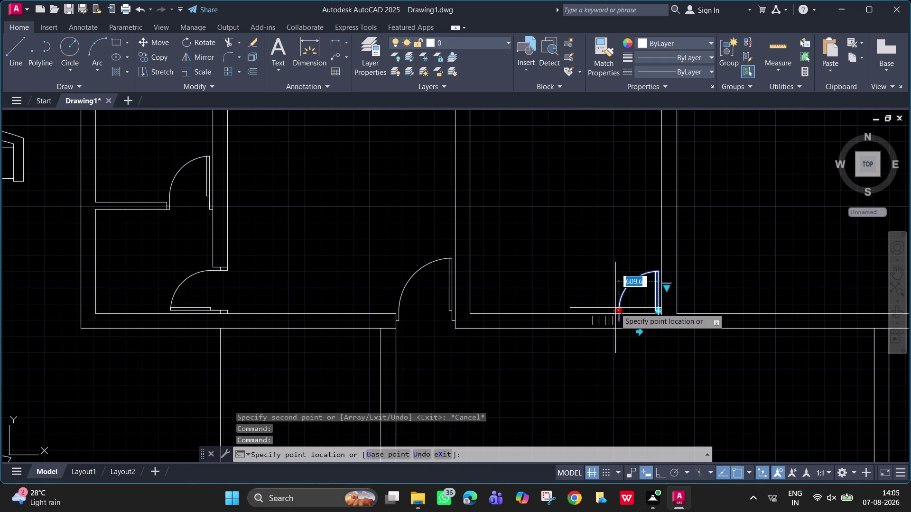
drag(615, 308, 614, 306)
click(614, 307)
key(Escape)
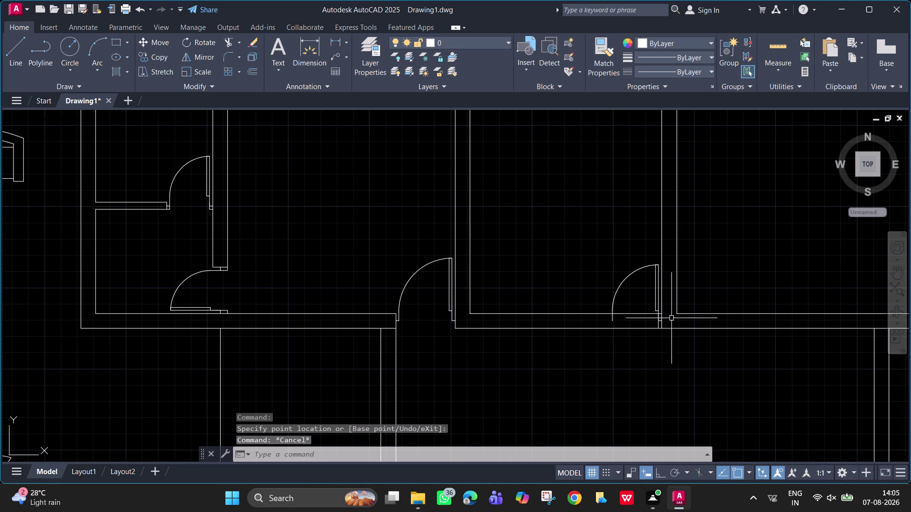
scroll(up, 3)
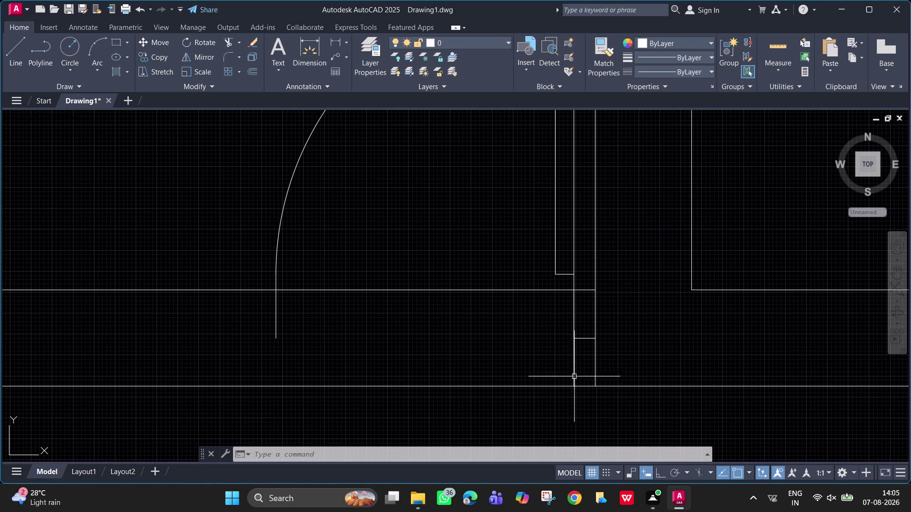
Draw jamb lines at the opening with Ortho on, starting with a 50-unit segment.
key(l)
key(space)
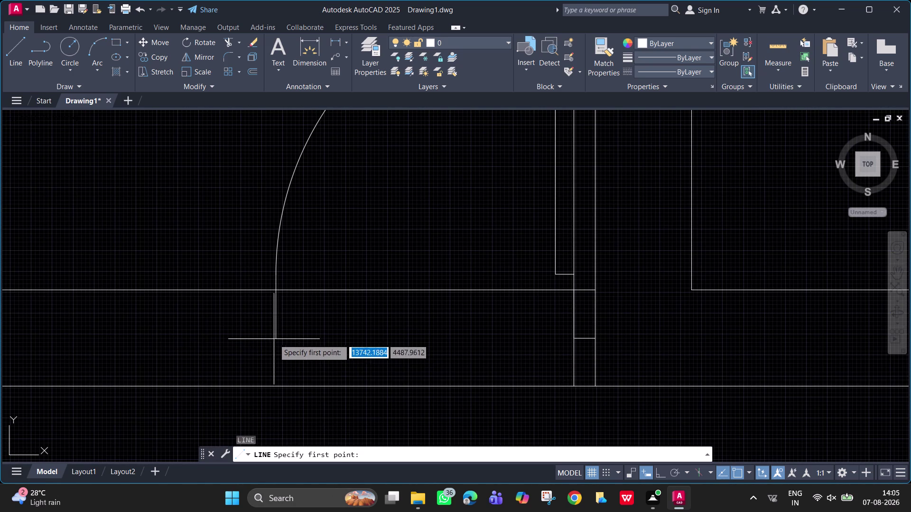
click(276, 340)
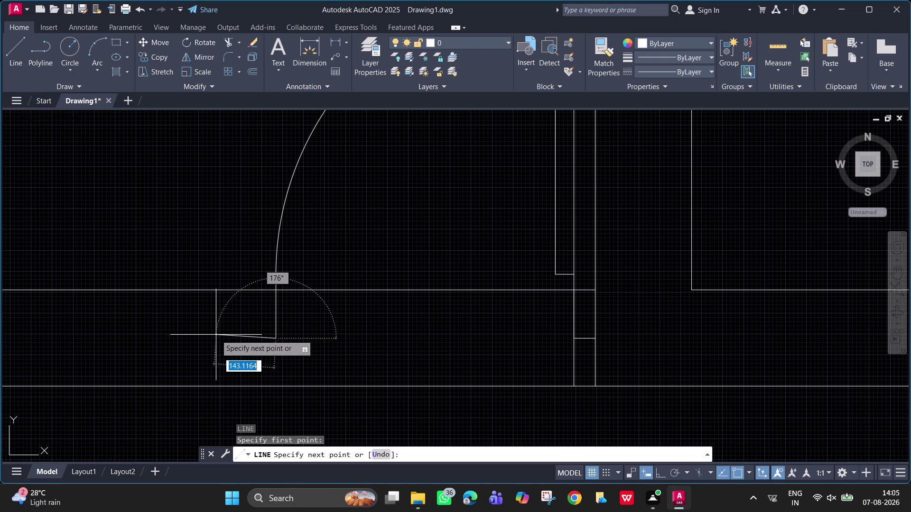
key(F8)
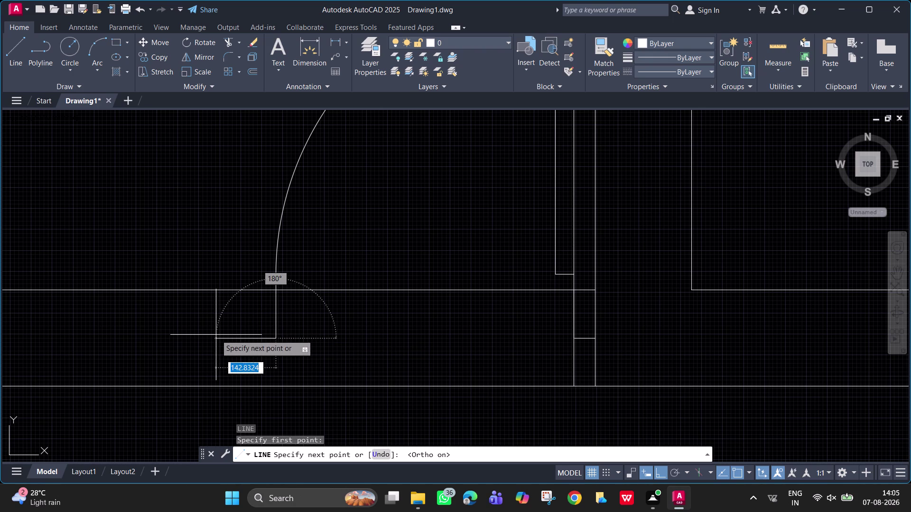
text(50)
key(Return)
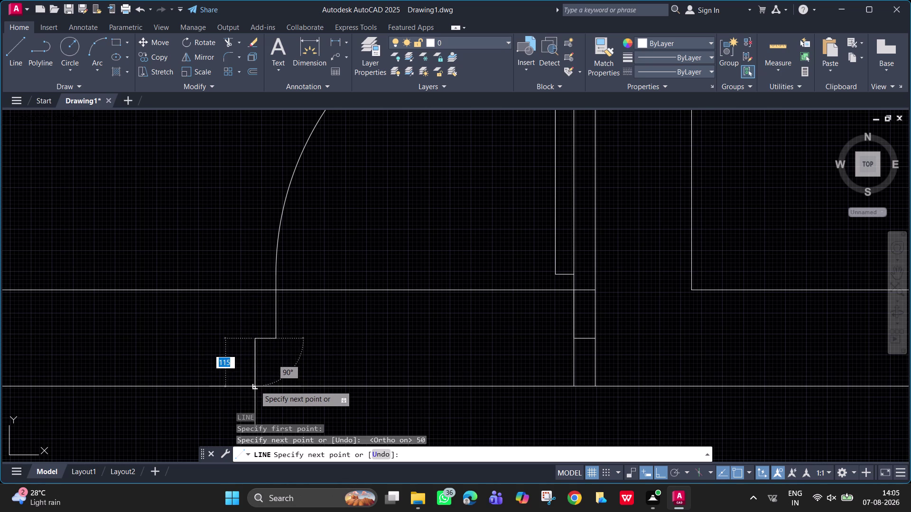
click(255, 386)
key(space)
key(space)
click(254, 340)
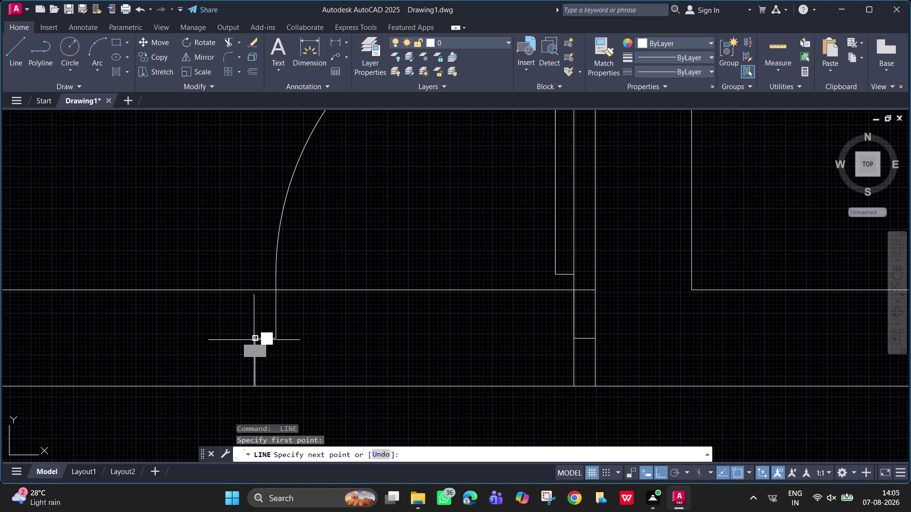
click(255, 293)
key(space)
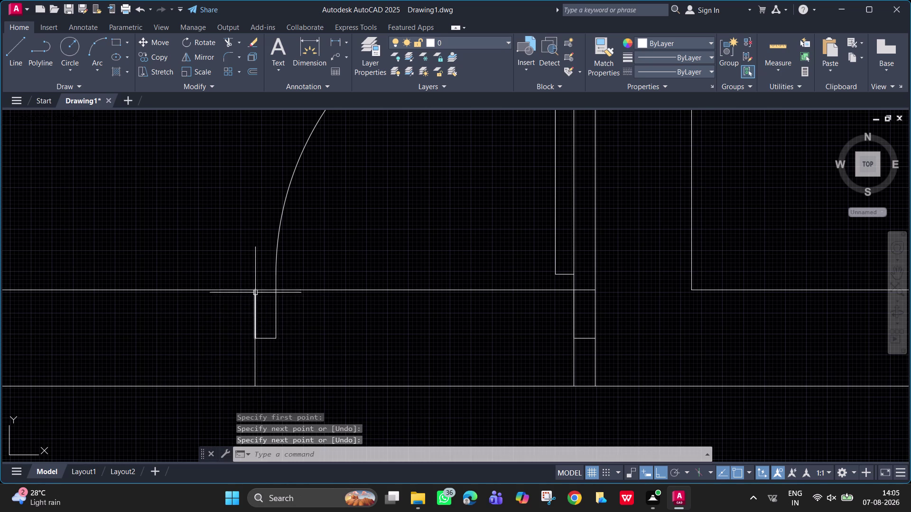
Trim away the wall lines crossing the door opening.
scroll(down, 3)
text(tr)
key(space)
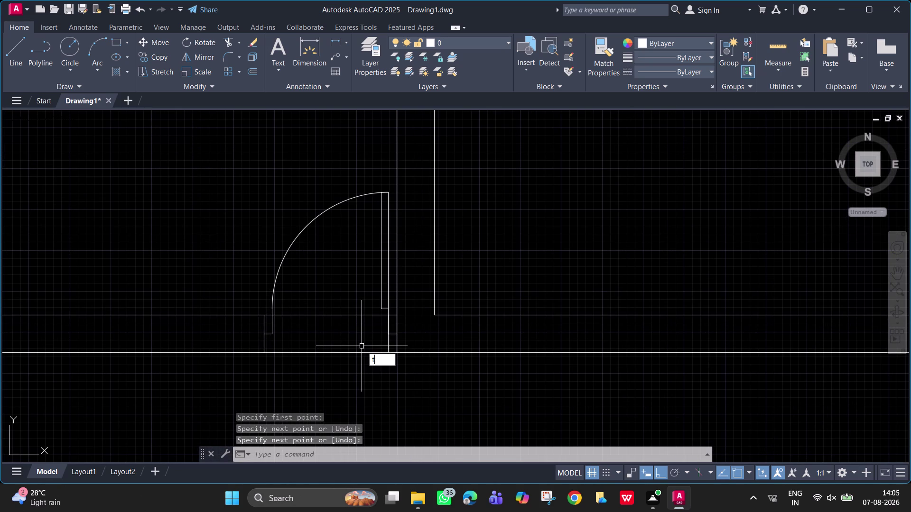
drag(345, 292, 341, 364)
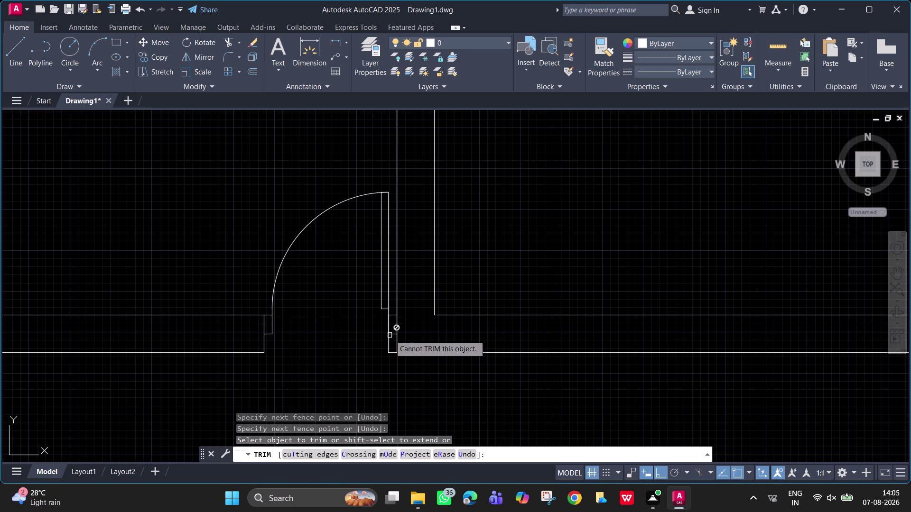
click(391, 334)
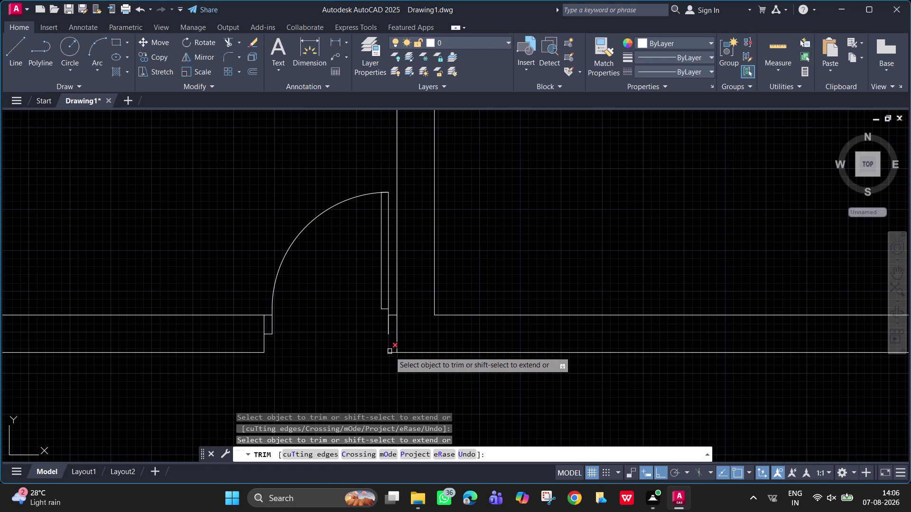
click(268, 314)
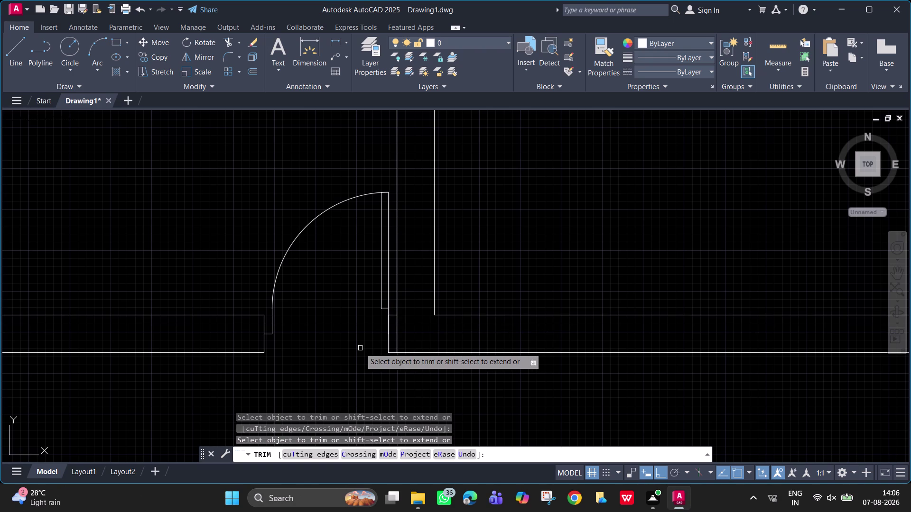
key(Escape)
Add two more short jamb lines between the door's end and the outer wall.
text(l)
key(space)
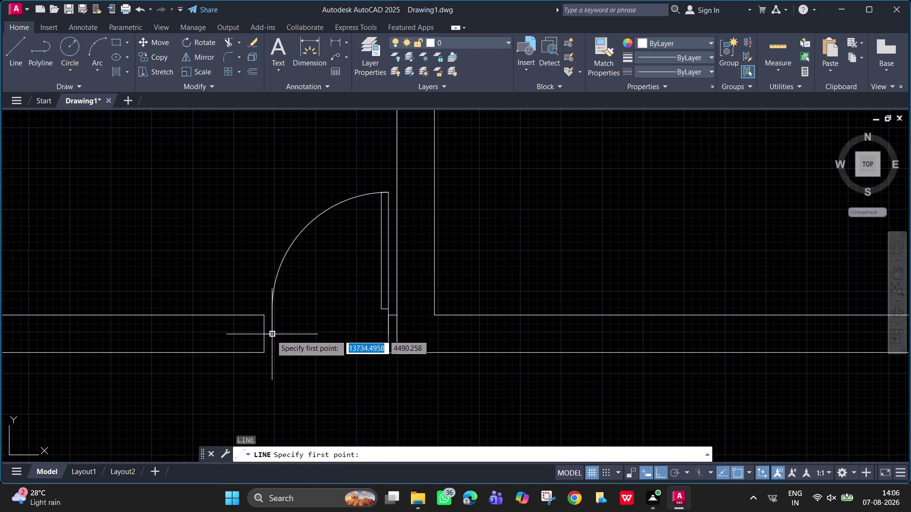
click(271, 334)
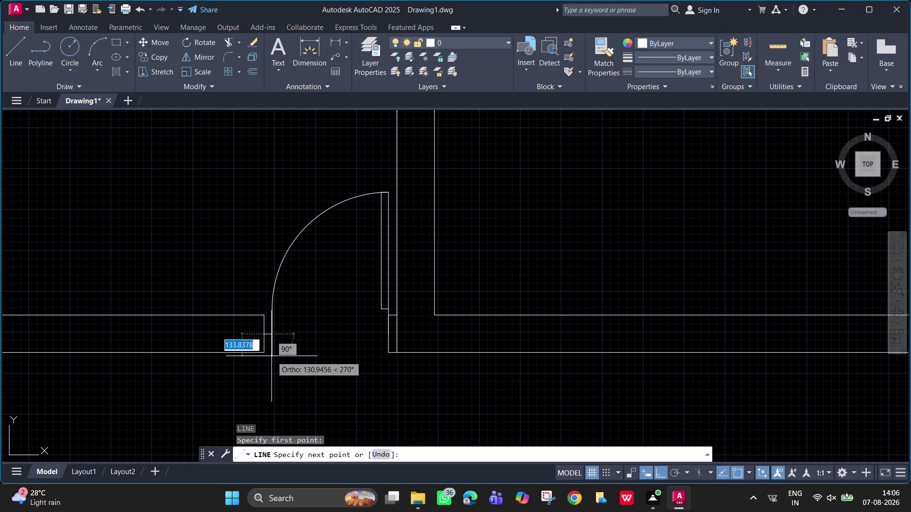
click(271, 356)
key(space)
key(space)
click(265, 351)
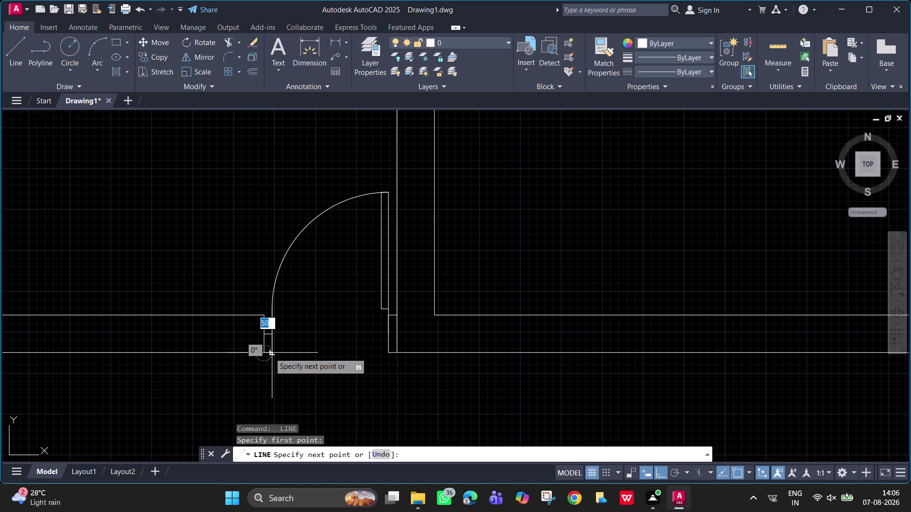
click(271, 353)
key(space)
key(space)
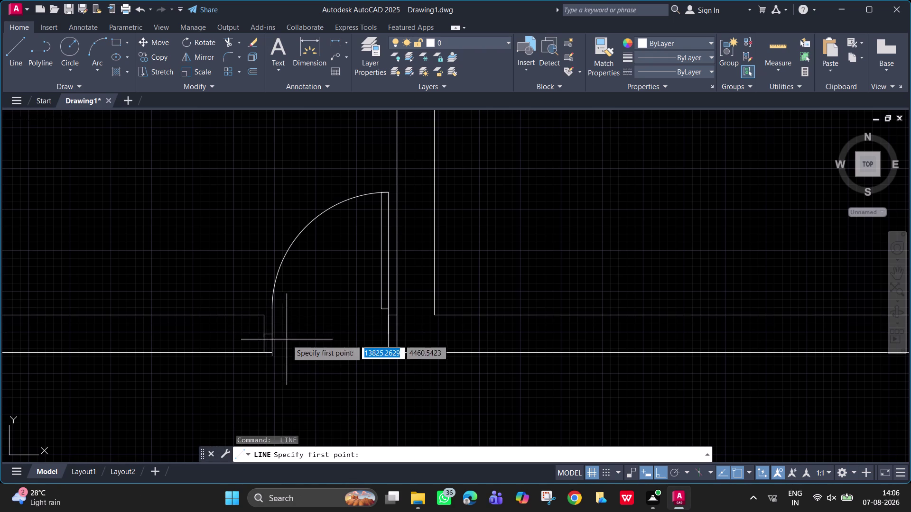
key(Escape)
Trim the leftover wall segment in the opening.
scroll(up, 3)
text(tr)
key(space)
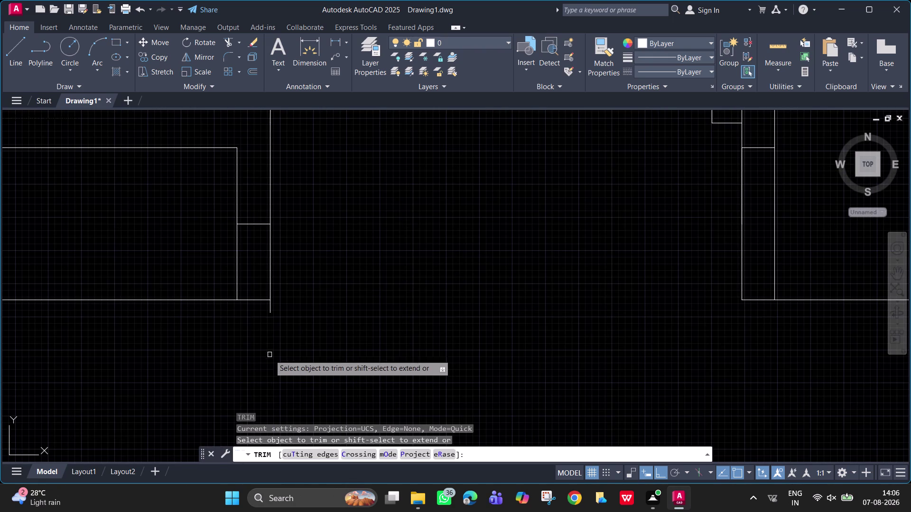
click(271, 309)
scroll(down, 3)
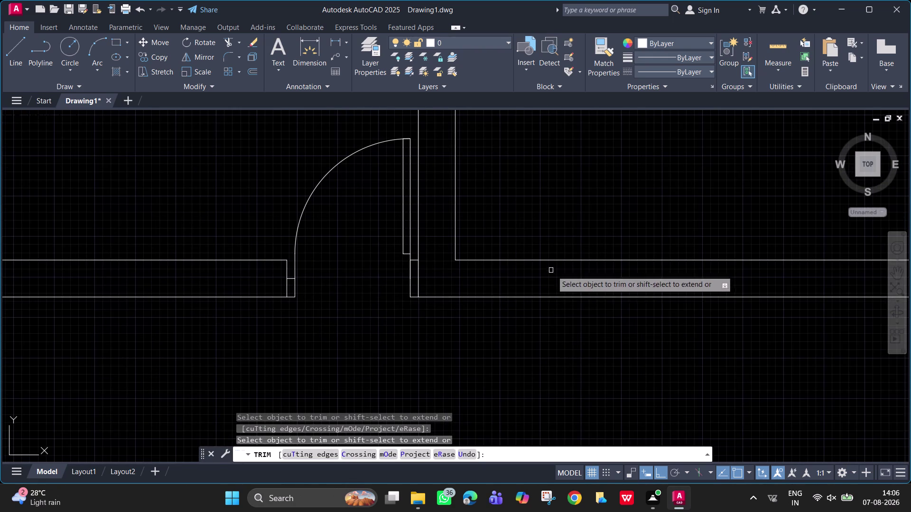
scroll(down, 3)
middle_drag(494, 311, 428, 324)
key(Escape)
scroll(down, 3)
middle_drag(576, 316, 482, 335)
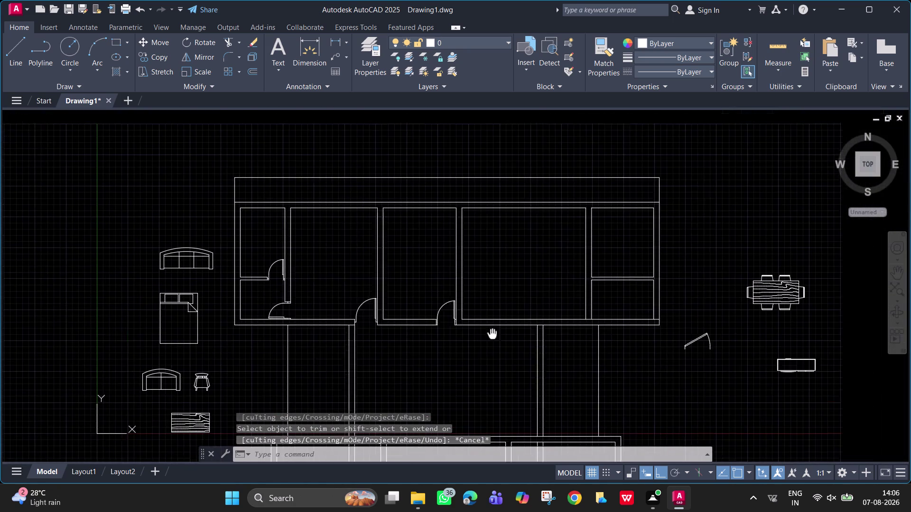
middle_drag(482, 334, 480, 335)
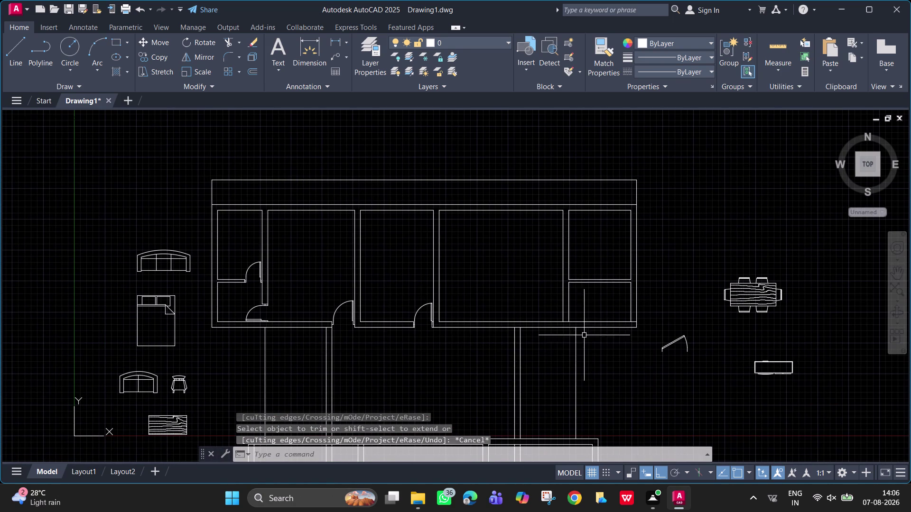
middle_drag(562, 304, 532, 272)
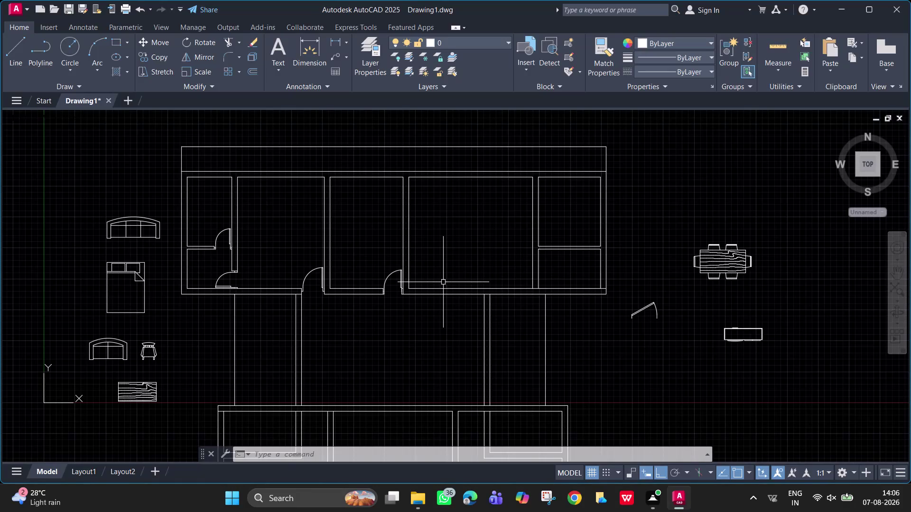
scroll(up, 3)
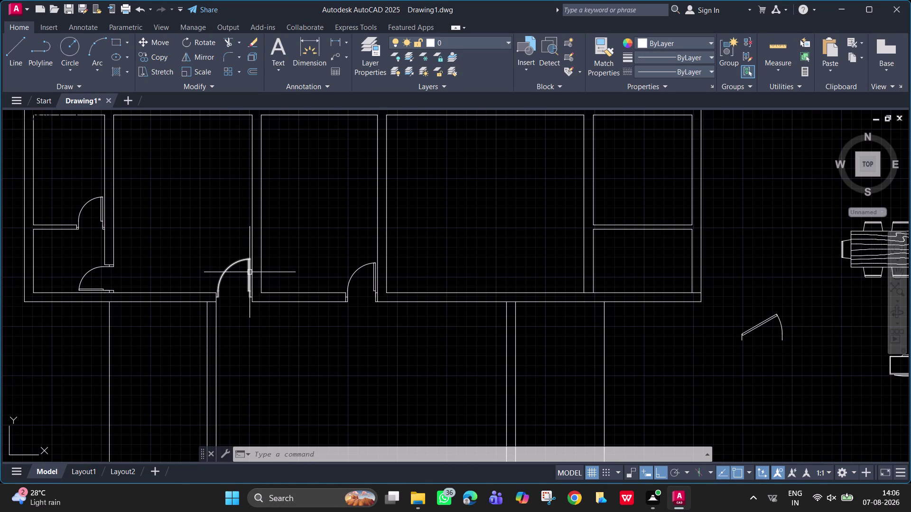
click(250, 273)
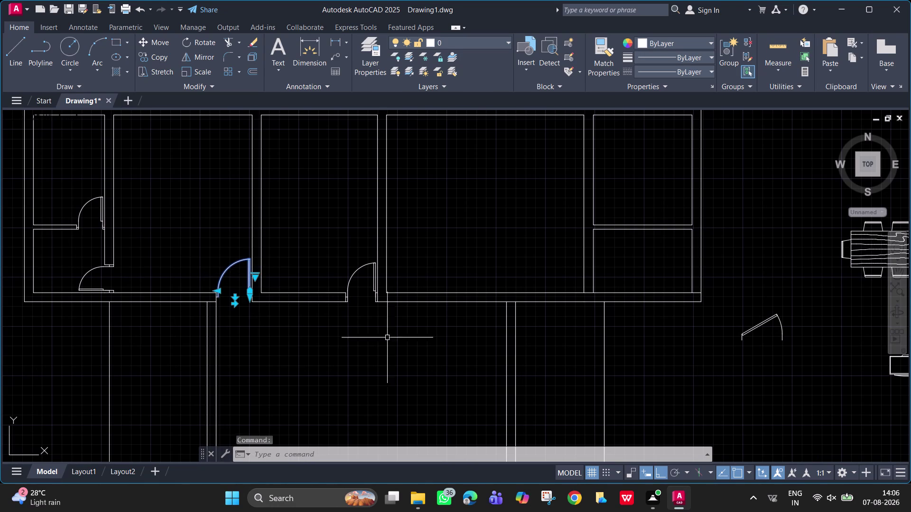
key(space)
key(Escape)
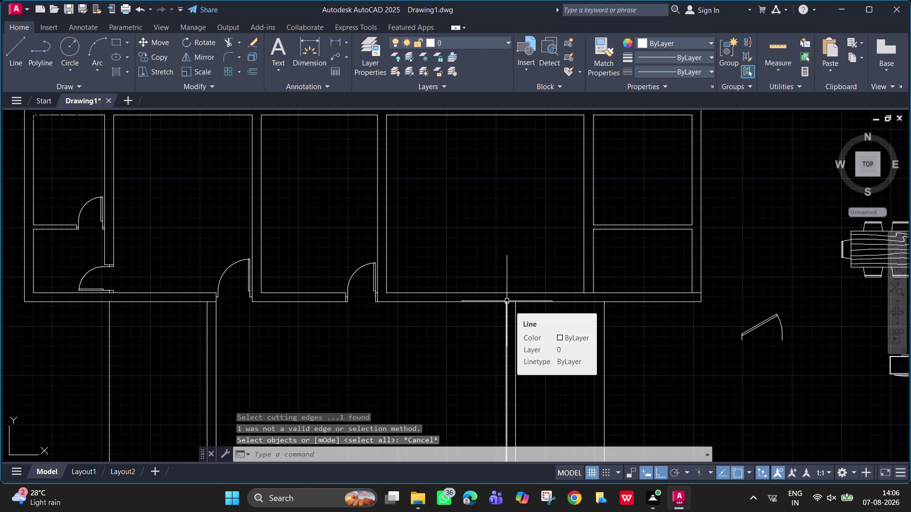
scroll(up, 3)
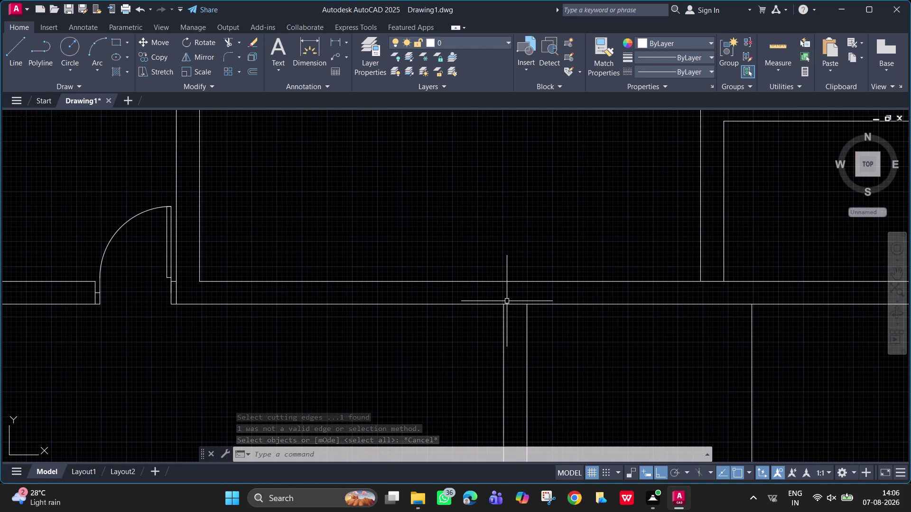
Draw two short jamb lines at the lower wall end, one of them 50 long.
scroll(down, 3)
scroll(up, 3)
text(l)
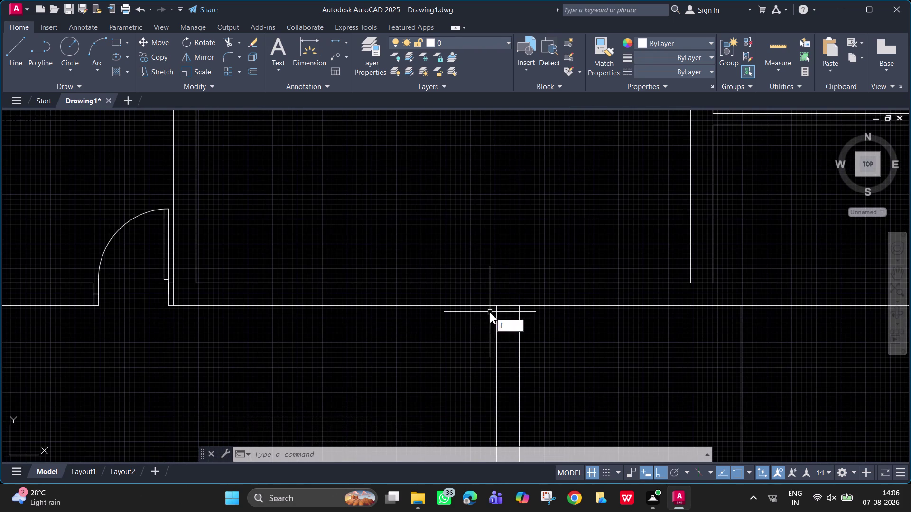
key(space)
click(494, 308)
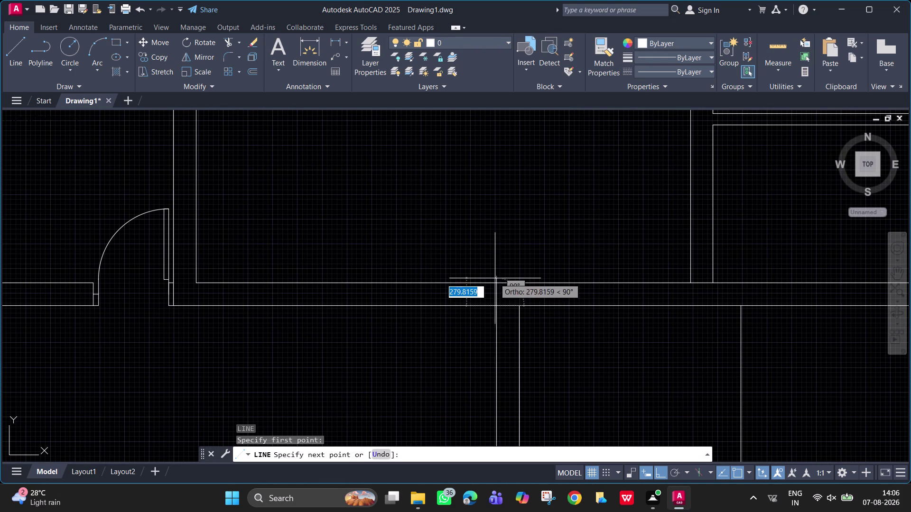
click(496, 285)
key(space)
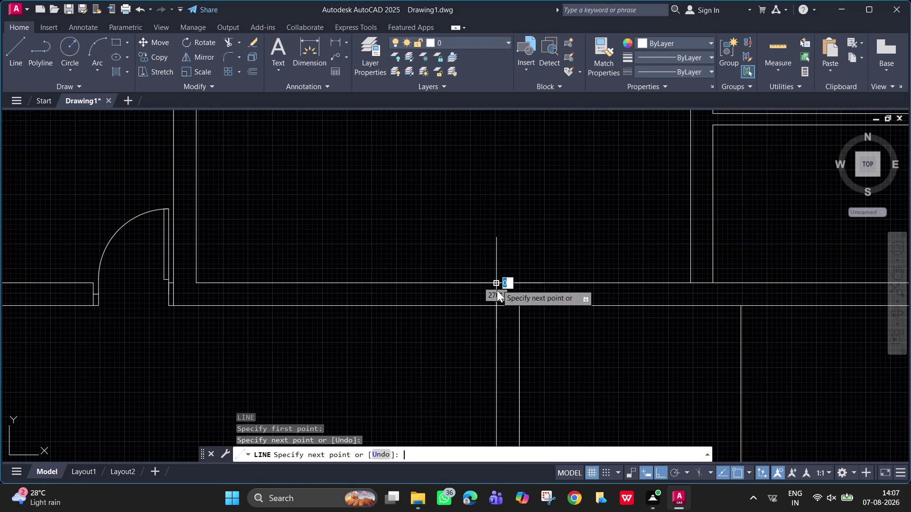
key(space)
click(495, 296)
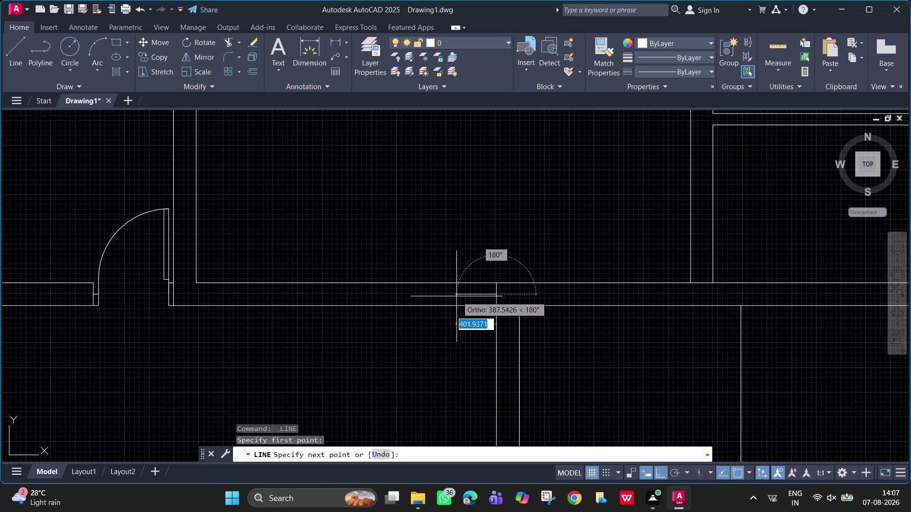
text(50)
key(Return)
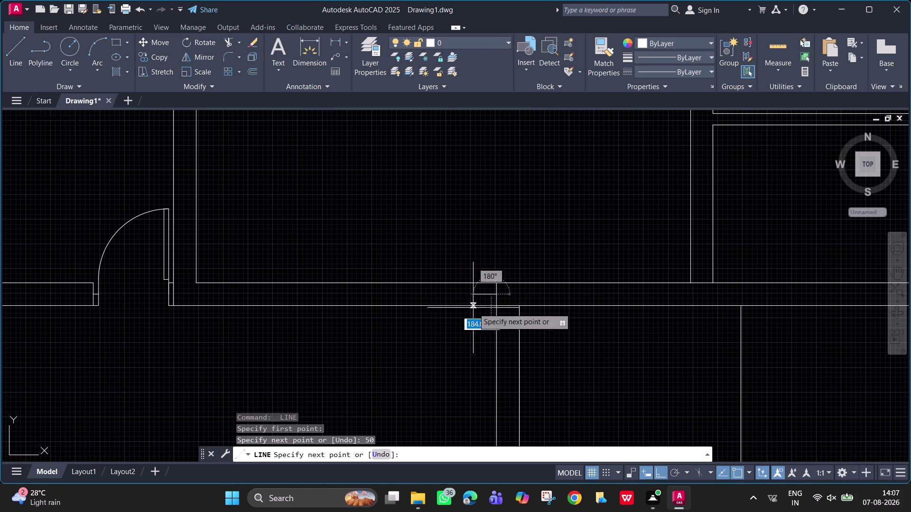
click(493, 303)
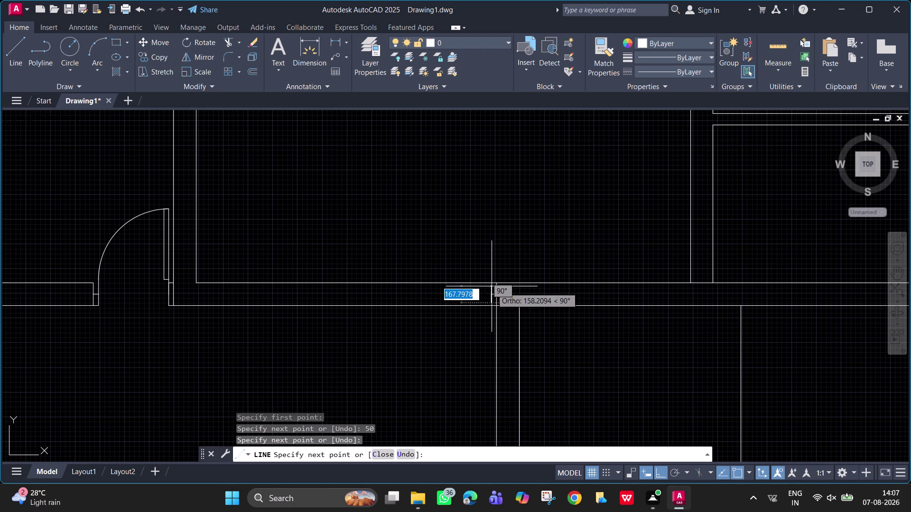
key(space)
Cancel the unfinished line and erase the stray short line at the wall end.
key(space)
scroll(up, 3)
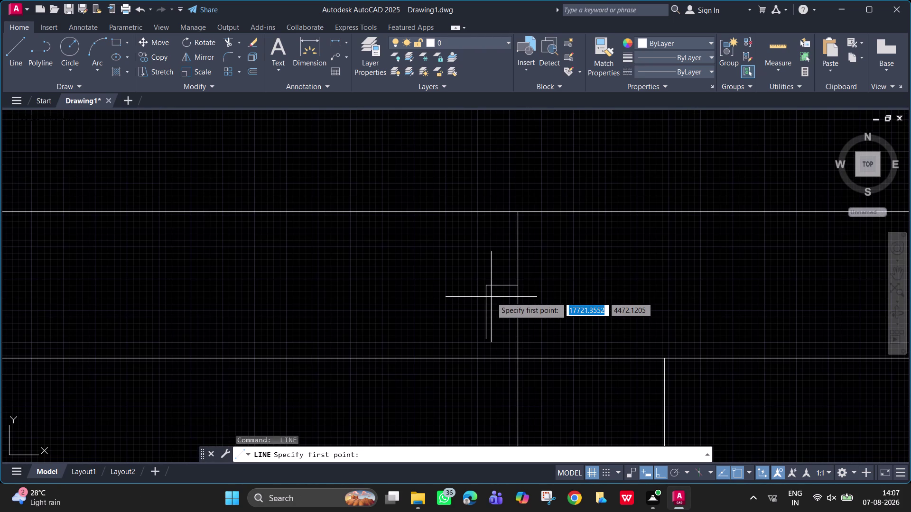
key(space)
drag(491, 314, 474, 314)
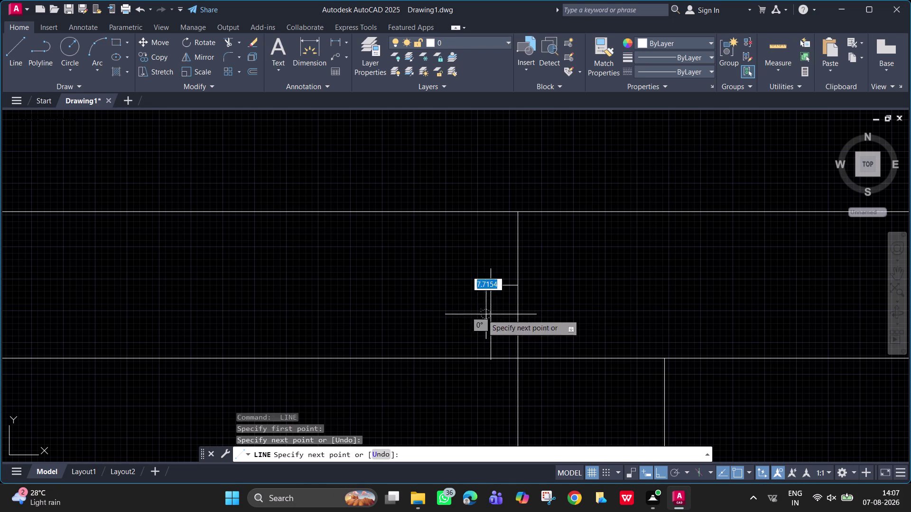
drag(474, 315, 471, 314)
key(Escape)
click(488, 325)
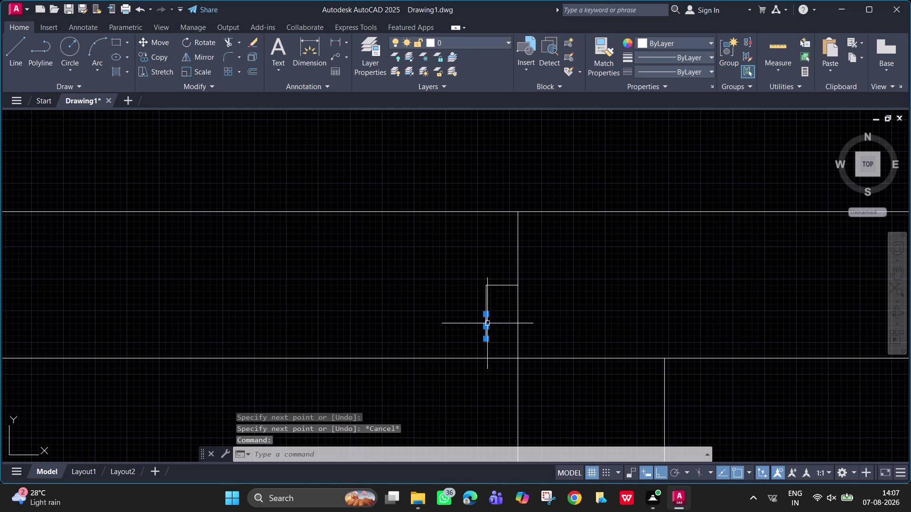
key(Delete)
click(485, 305)
key(Delete)
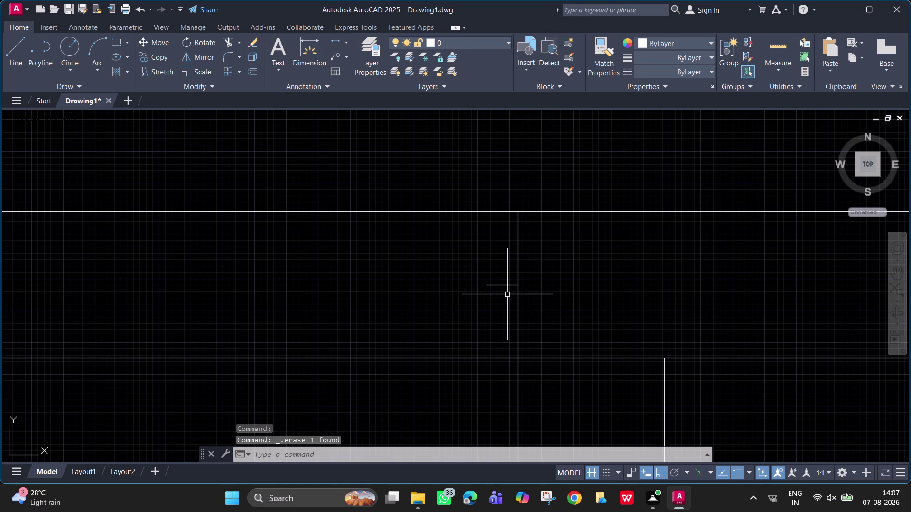
key(space)
key(Escape)
Draw vertical jamb lines from the wall corner down to the lower wall and up to the upper wall.
text(l)
key(space)
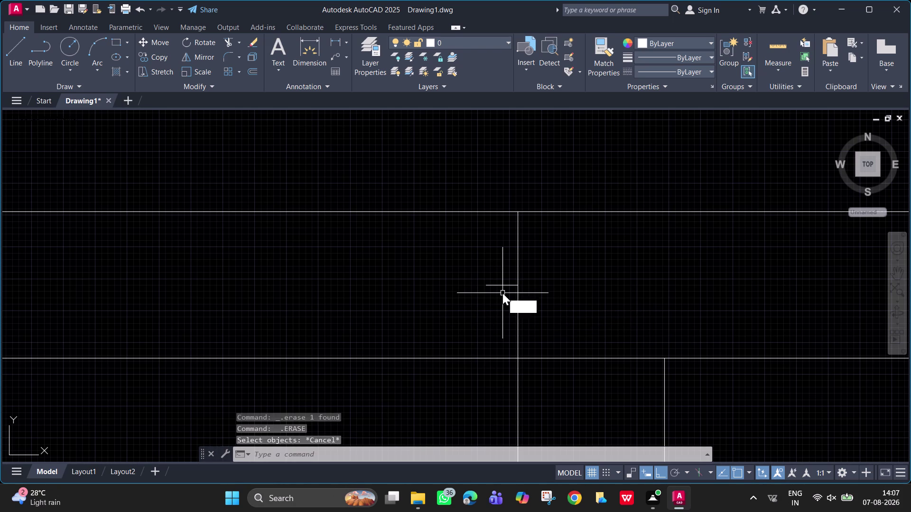
click(487, 288)
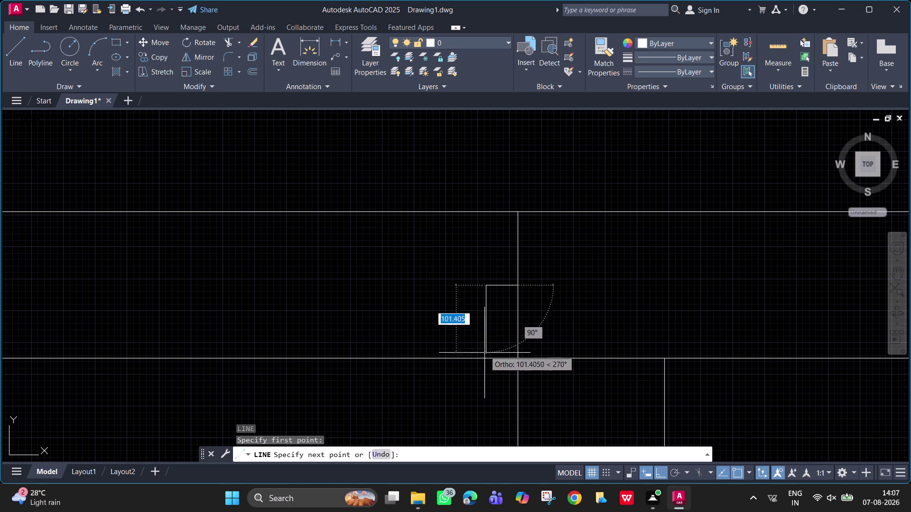
click(483, 357)
key(space)
key(space)
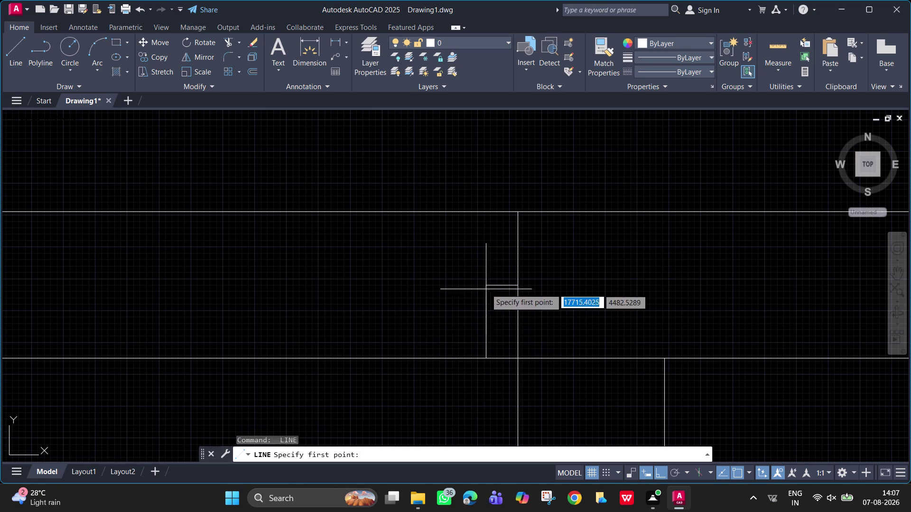
click(487, 289)
key(Escape)
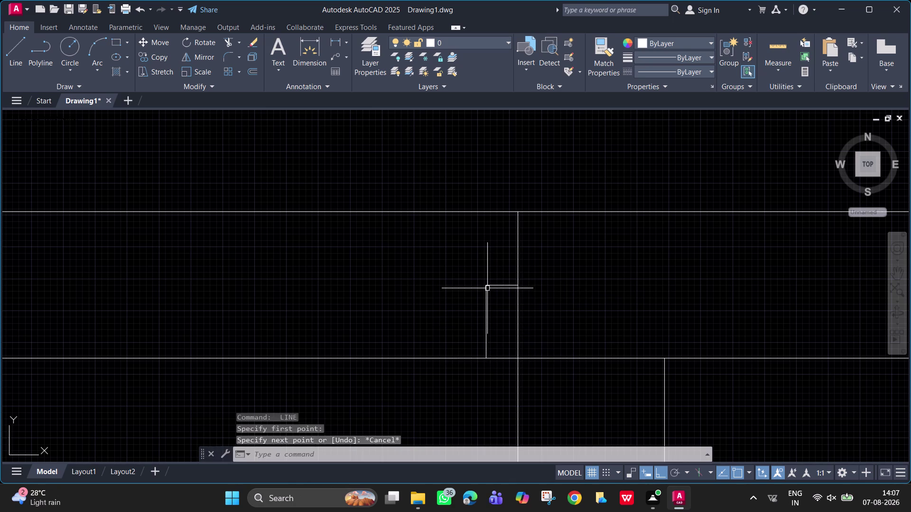
key(space)
click(487, 287)
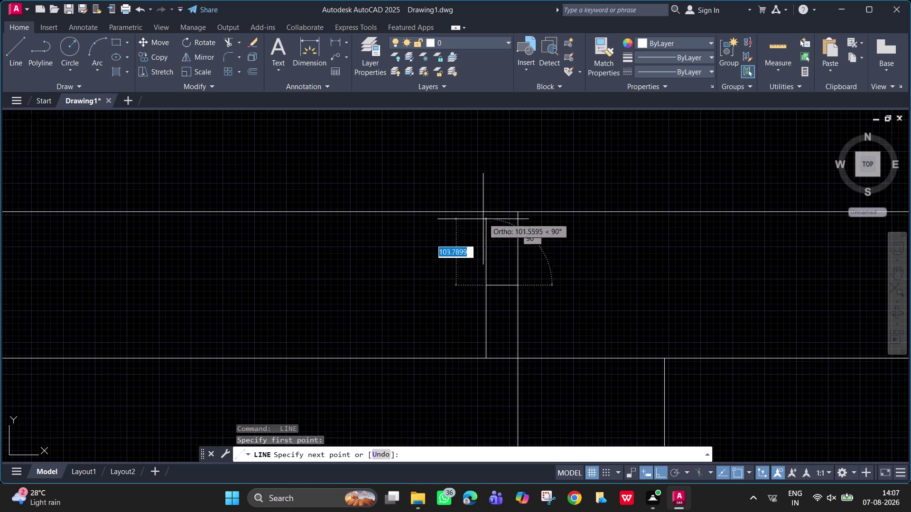
click(485, 212)
key(space)
scroll(down, 3)
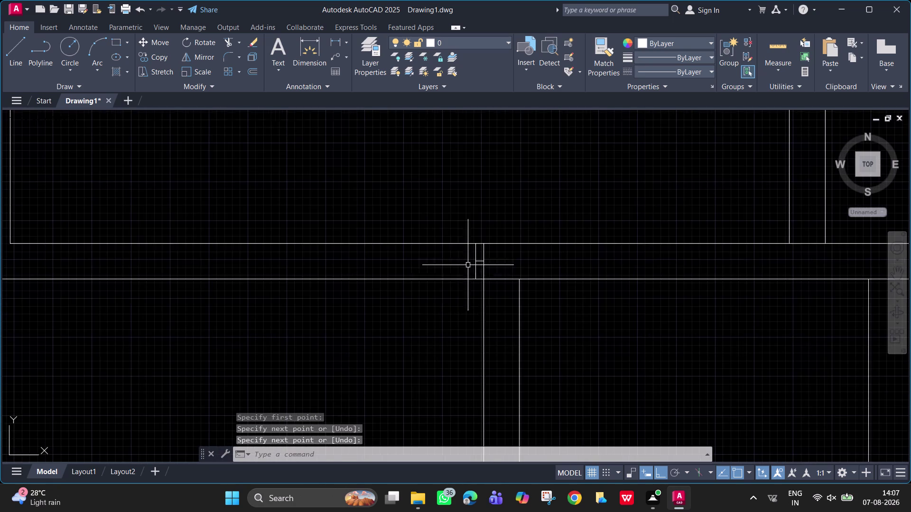
scroll(down, 3)
middle_drag(441, 264, 472, 281)
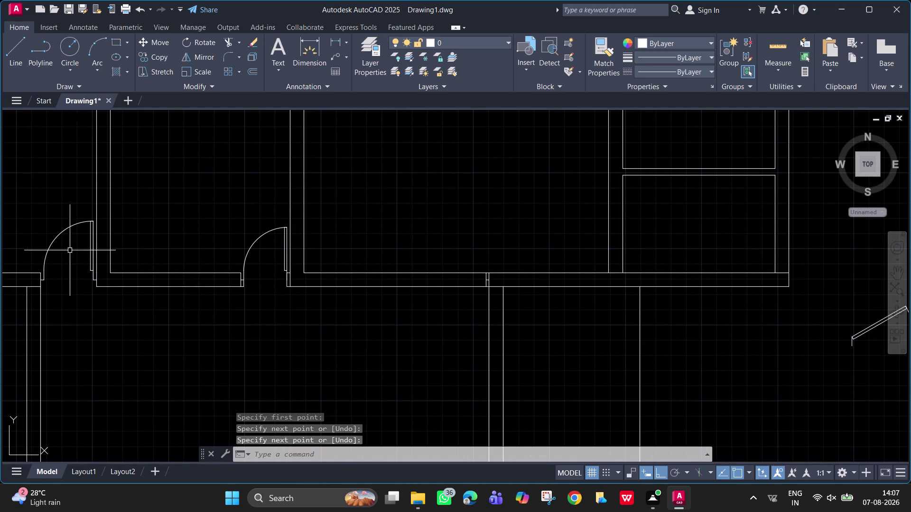
Copy the left door block from its wall-corner base point into the next opening.
click(54, 240)
text(c)
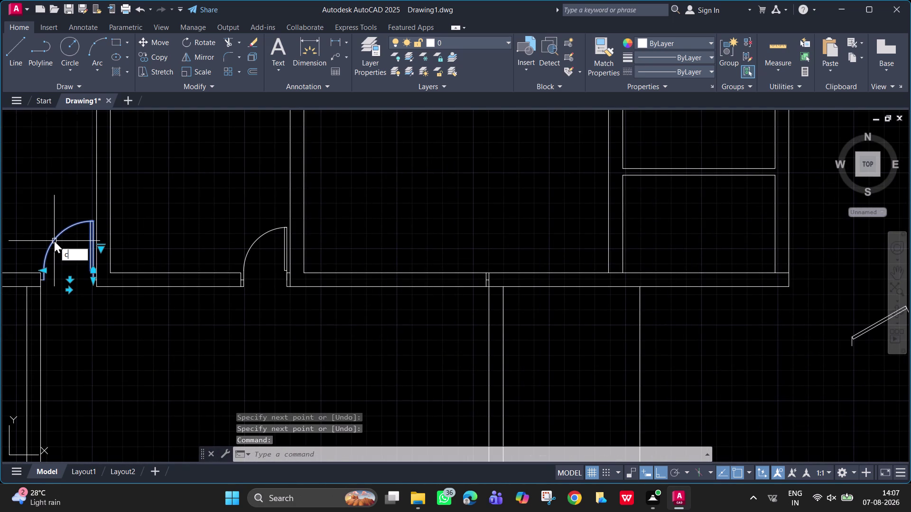
text(o)
key(space)
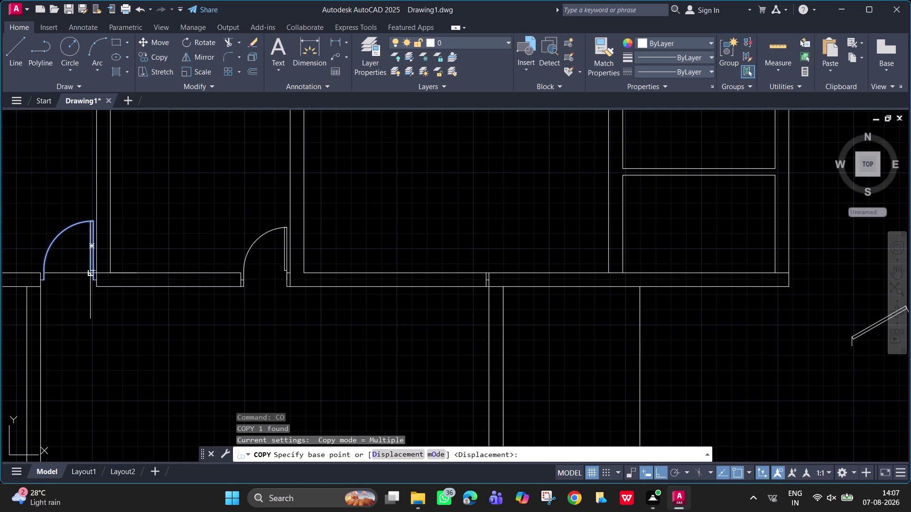
scroll(up, 3)
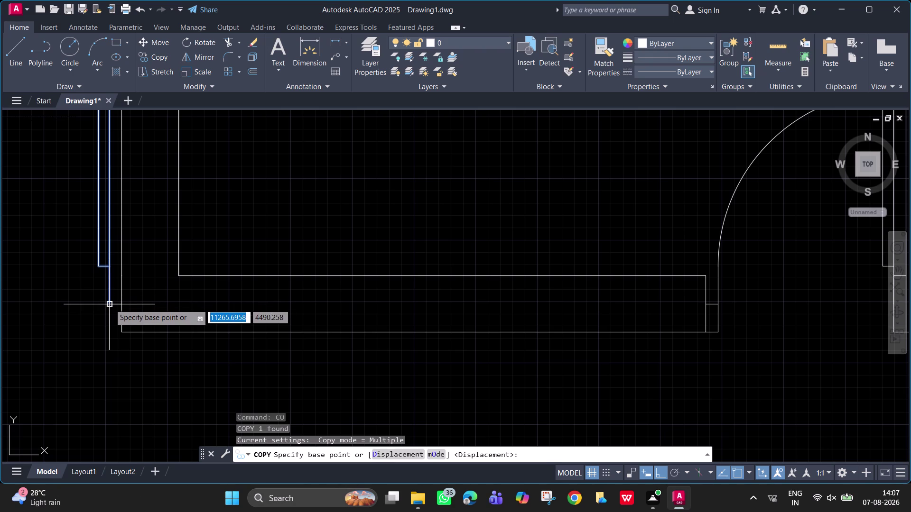
click(110, 305)
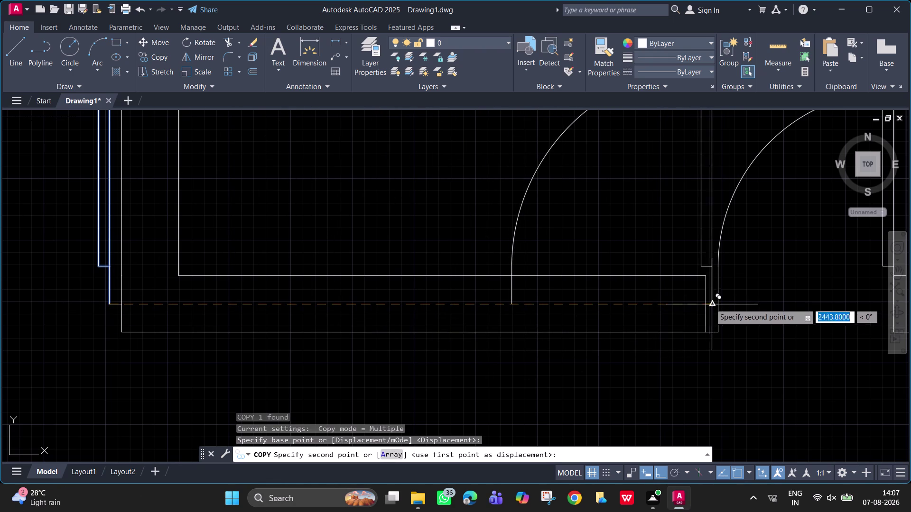
click(705, 307)
key(space)
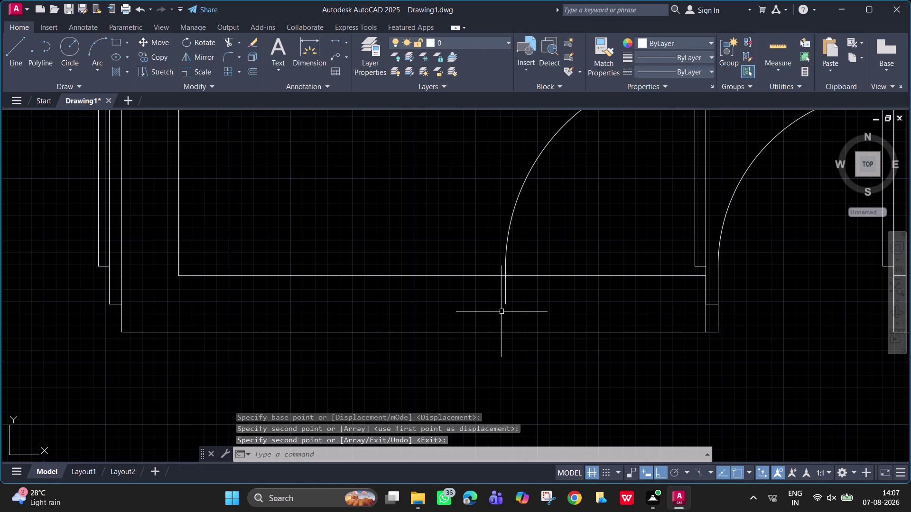
text(l)
key(space)
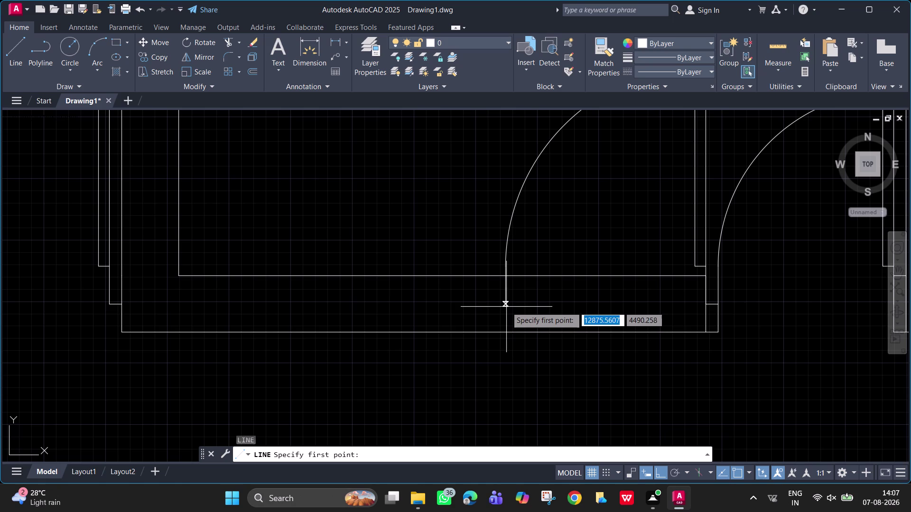
Draw two jamb lines at the door's end, the first 50 units long.
click(507, 304)
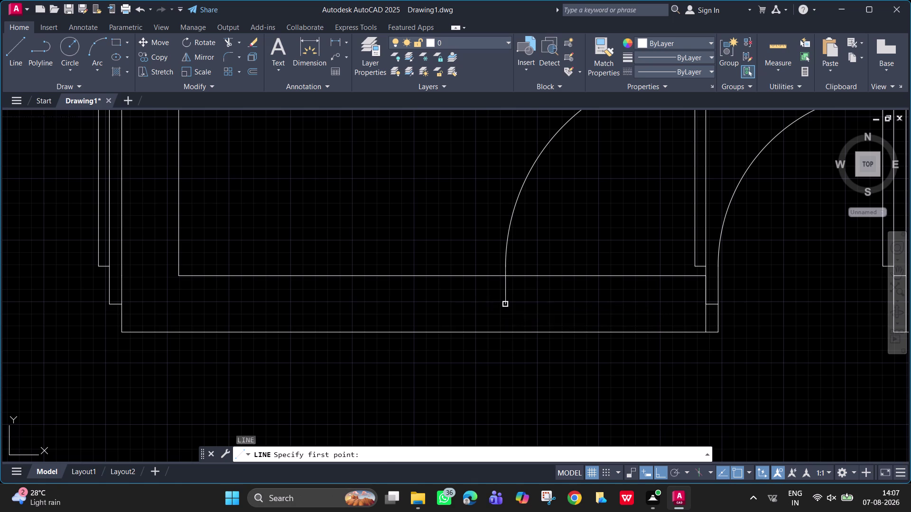
text(50)
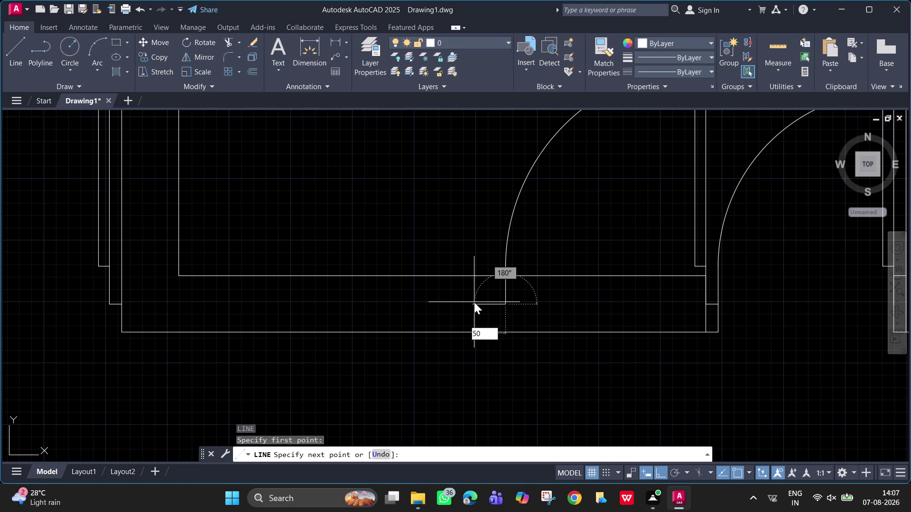
key(Return)
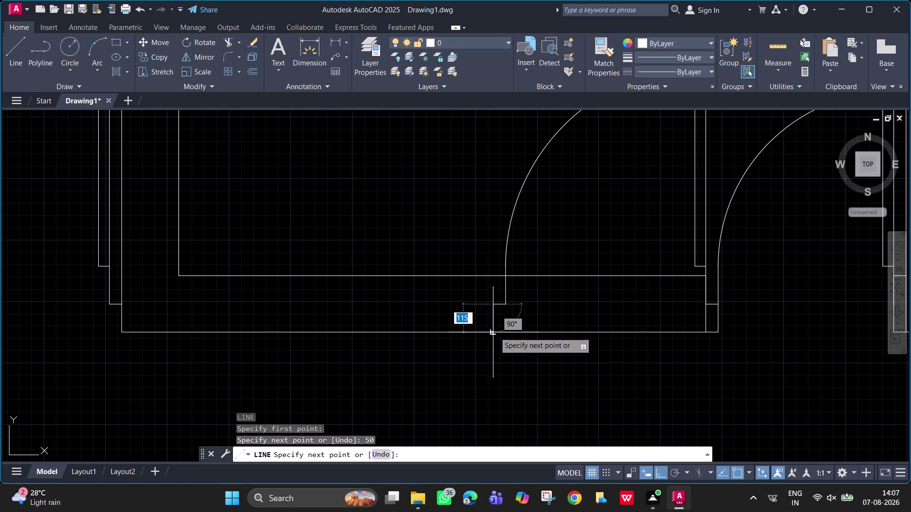
click(495, 333)
key(space)
key(space)
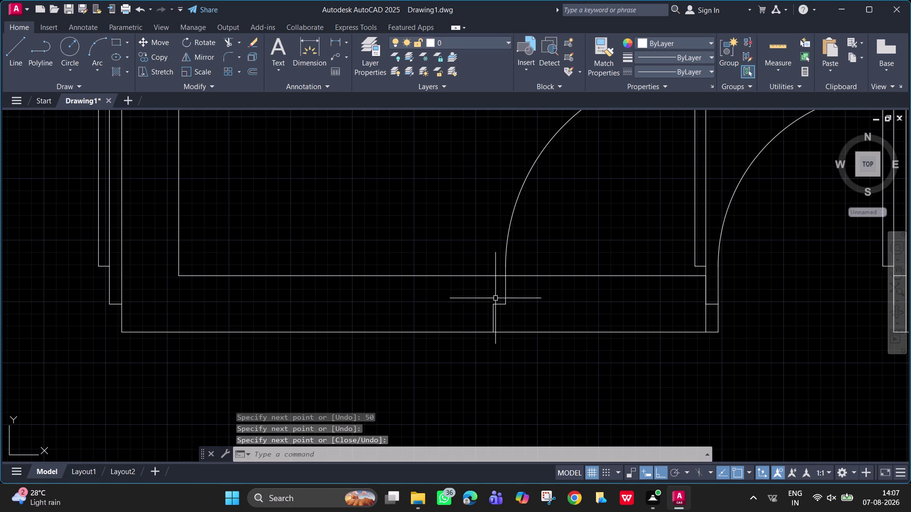
click(493, 306)
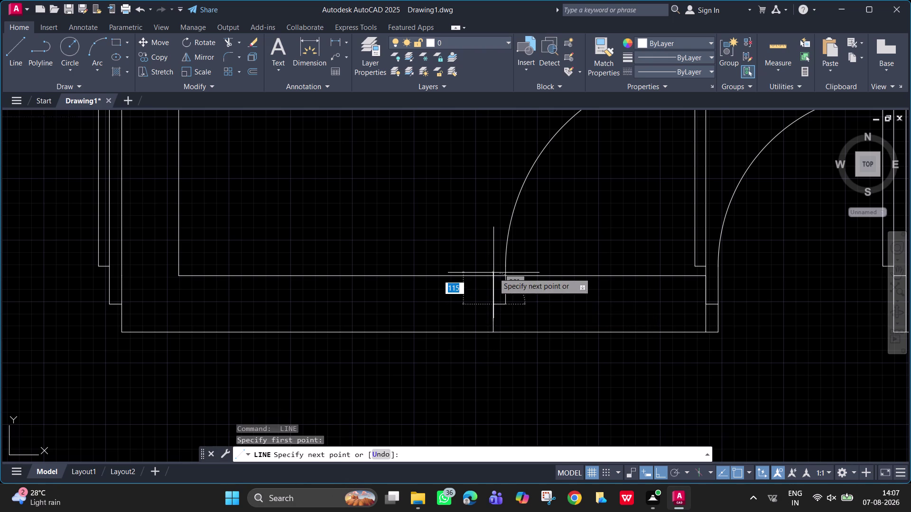
click(493, 274)
key(space)
scroll(down, 3)
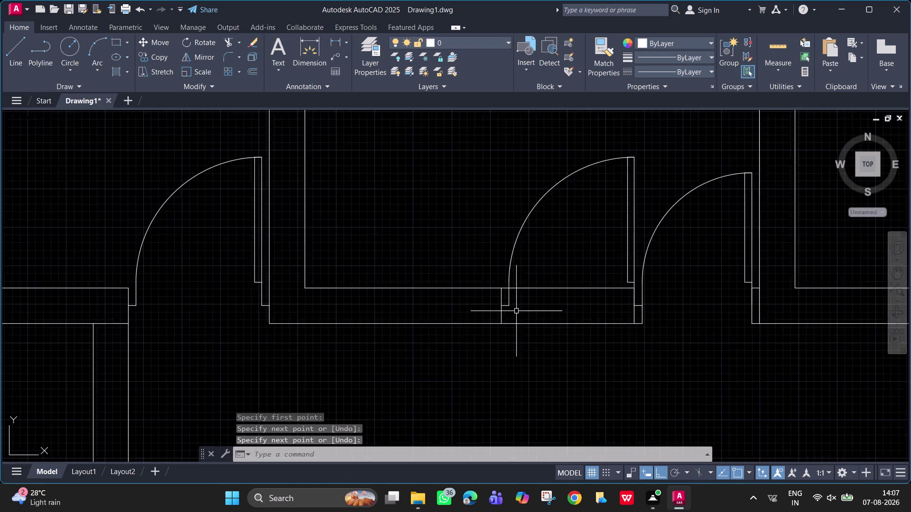
scroll(down, 3)
Fence-trim the wall lines crossing the door opening.
text(tr)
key(space)
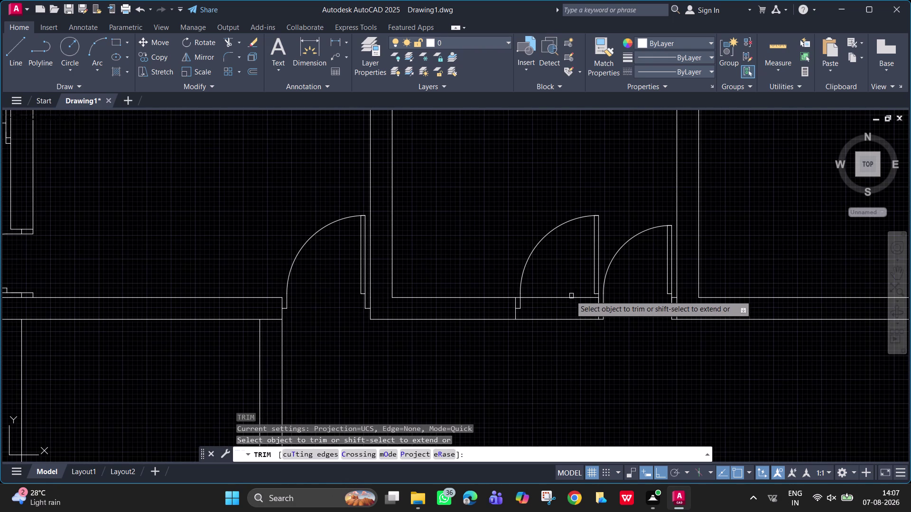
drag(565, 288, 559, 335)
scroll(up, 3)
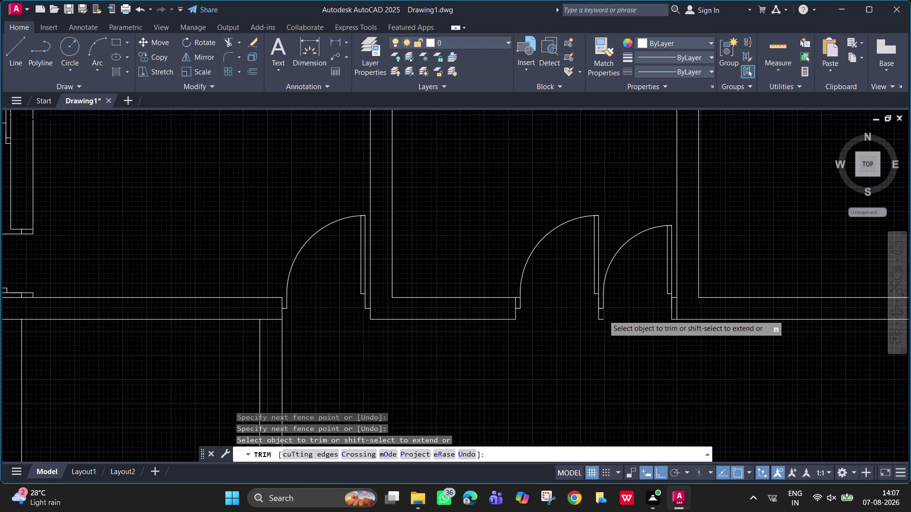
scroll(up, 3)
scroll(down, 3)
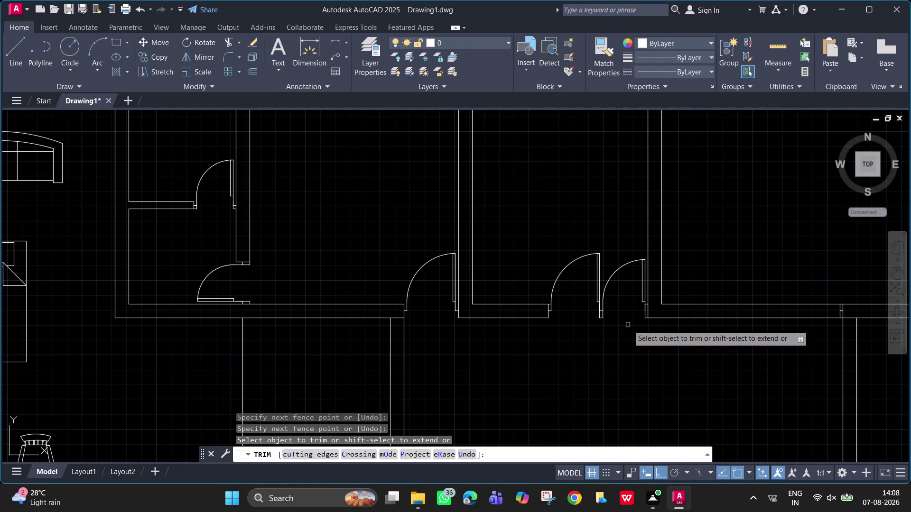
scroll(down, 3)
middle_drag(624, 325, 524, 309)
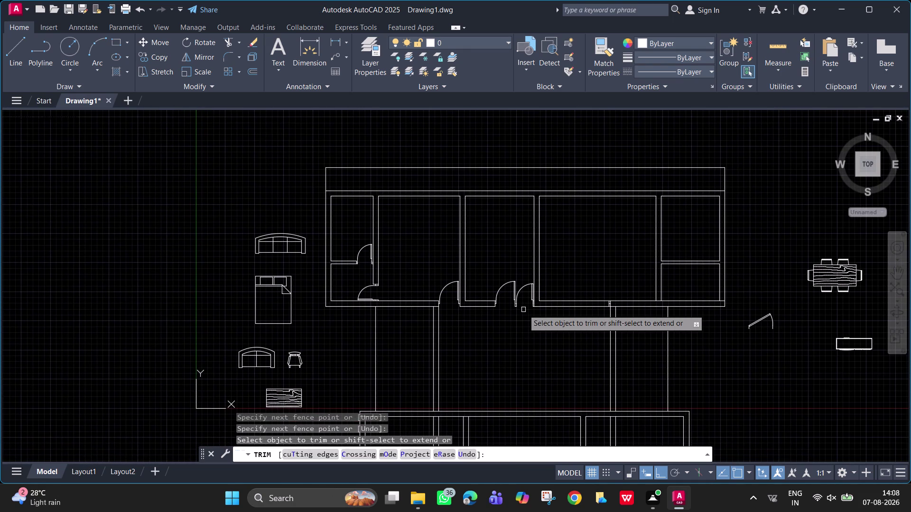
Undo the trim, the jamb lines and the earlier door copy.
key(Escape)
key(Escape)
key(ctrl+z)
key(ctrl+z)
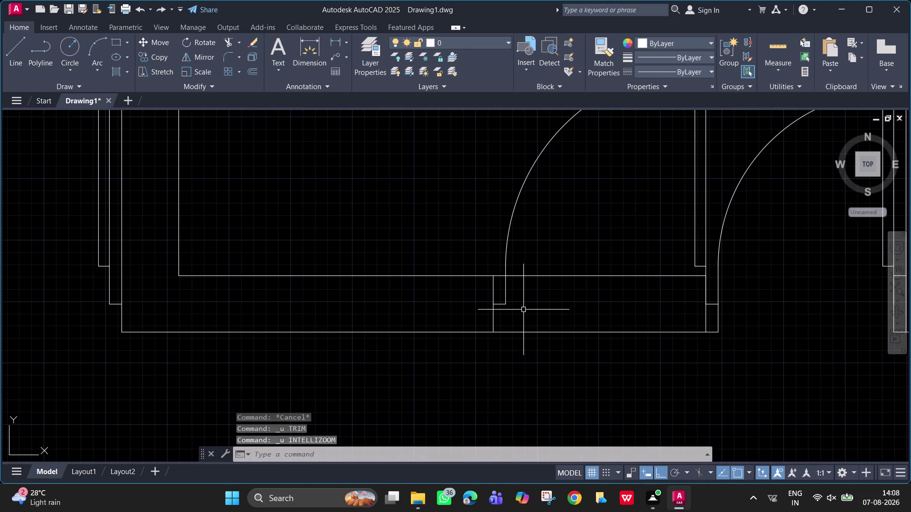
key(ctrl+z)
scroll(down, 3)
key(ctrl+z)
key(ctrl+z)
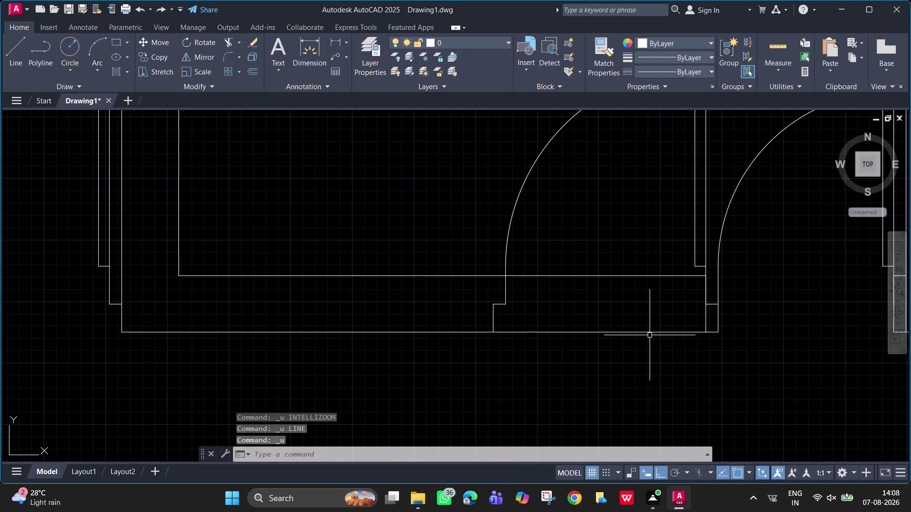
key(ctrl+z)
scroll(down, 3)
scroll(up, 3)
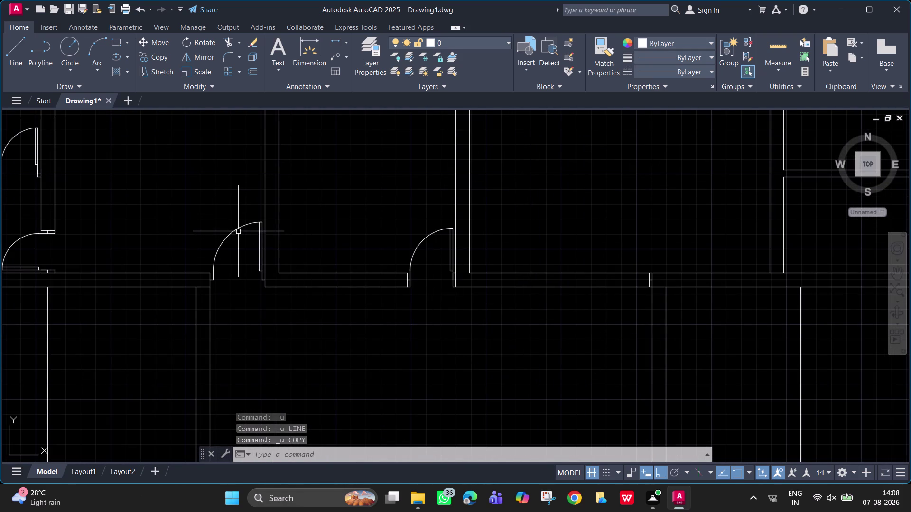
Copy the door block to the corner of the next wall opening.
click(236, 230)
text(co)
key(space)
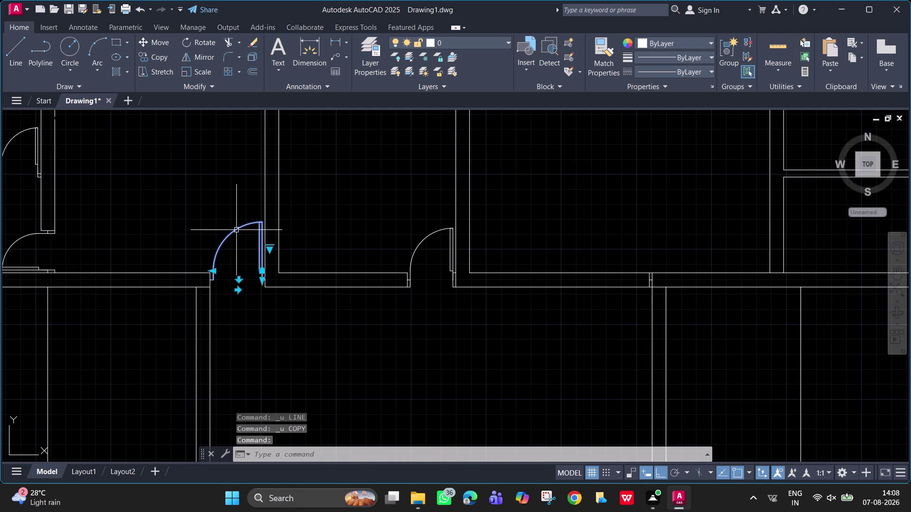
click(260, 279)
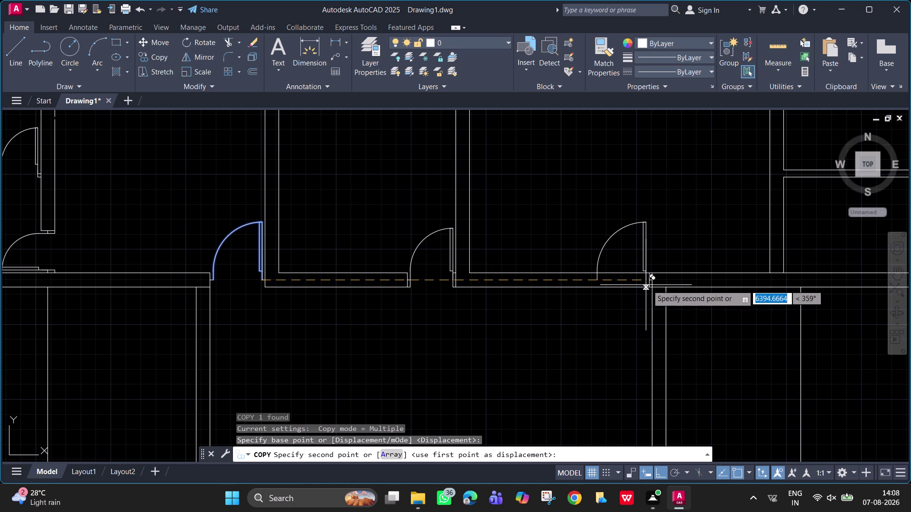
scroll(up, 3)
click(632, 263)
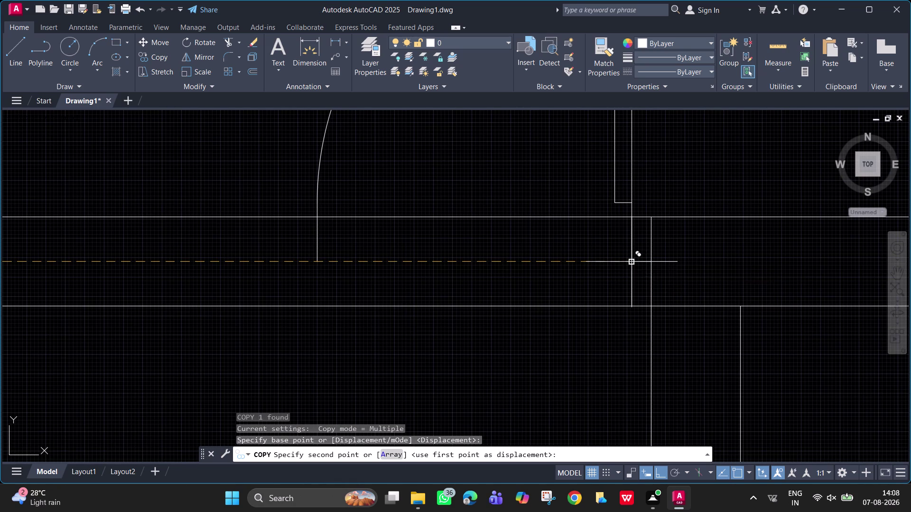
scroll(down, 3)
key(space)
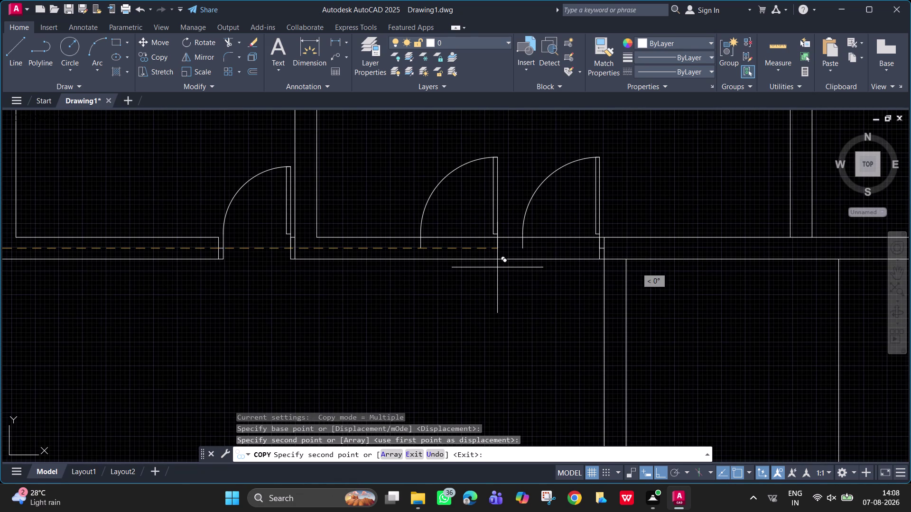
scroll(up, 3)
key(l)
key(space)
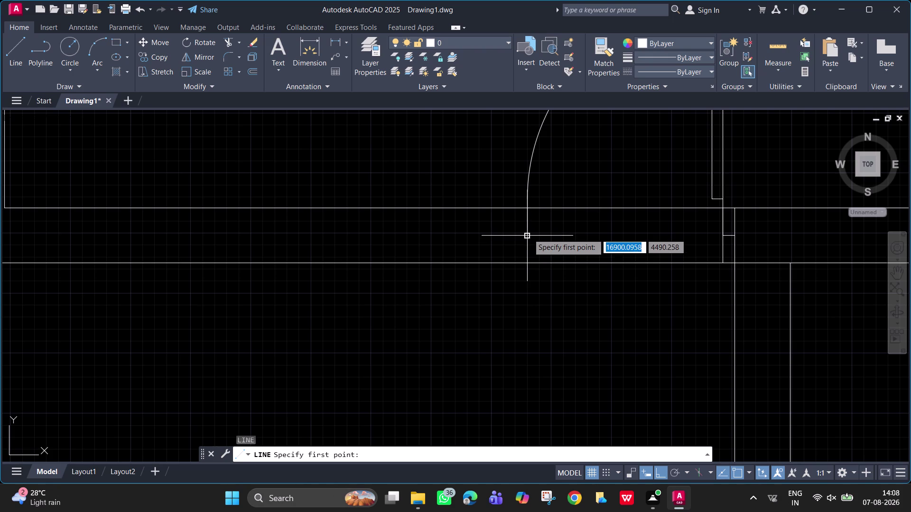
Draw two jamb lines for the copied door, the first 50 units long.
click(528, 234)
text(50)
key(Return)
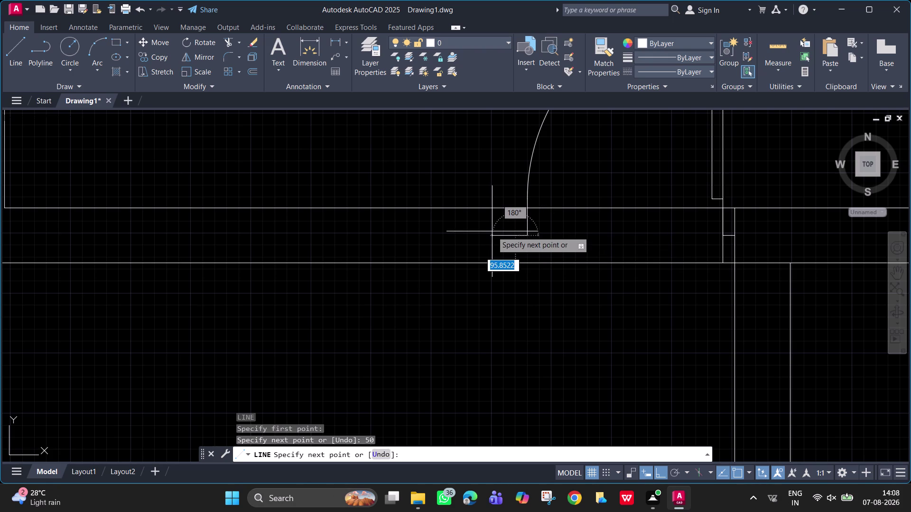
click(514, 261)
key(space)
key(space)
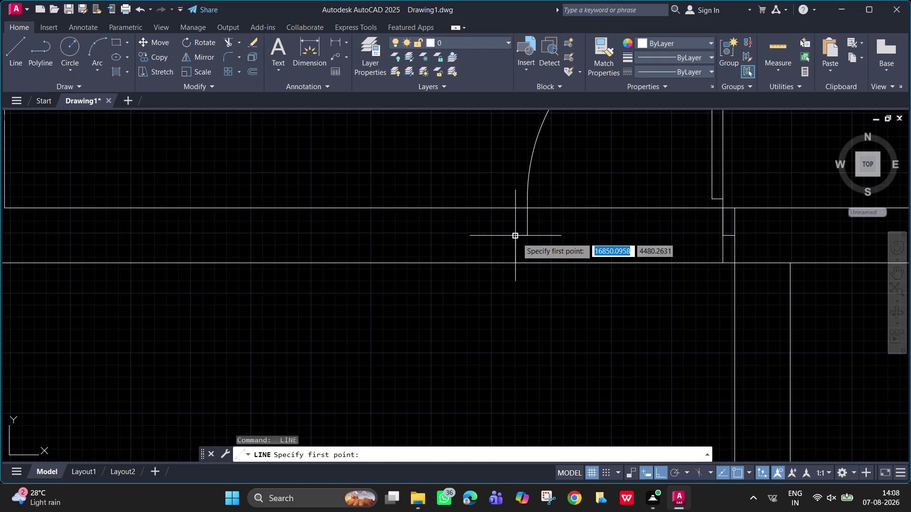
click(515, 237)
click(514, 207)
key(space)
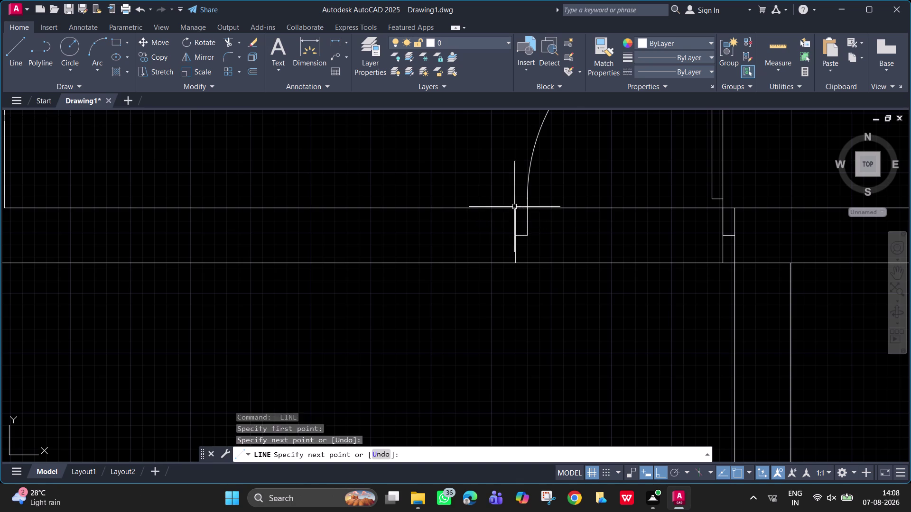
Trim the wall lines across the new opening with a fence and two extra picks.
text(tr)
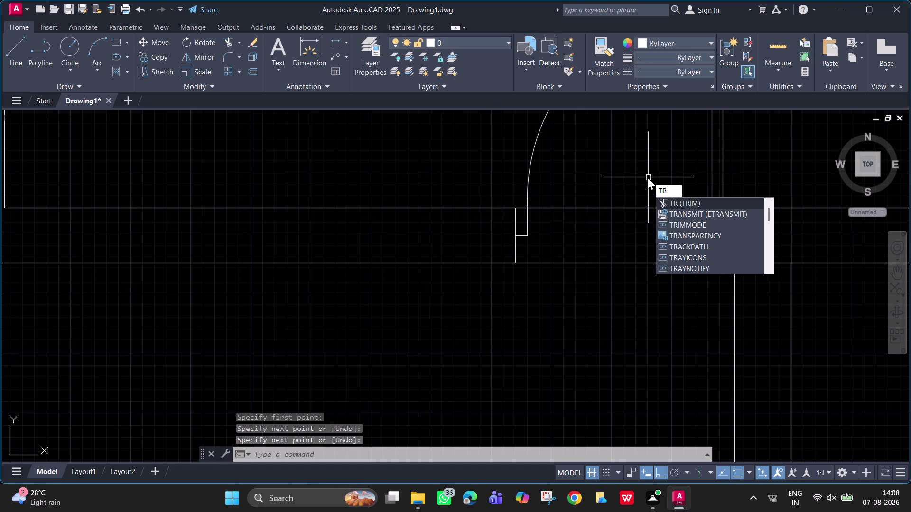
key(space)
drag(638, 191, 639, 289)
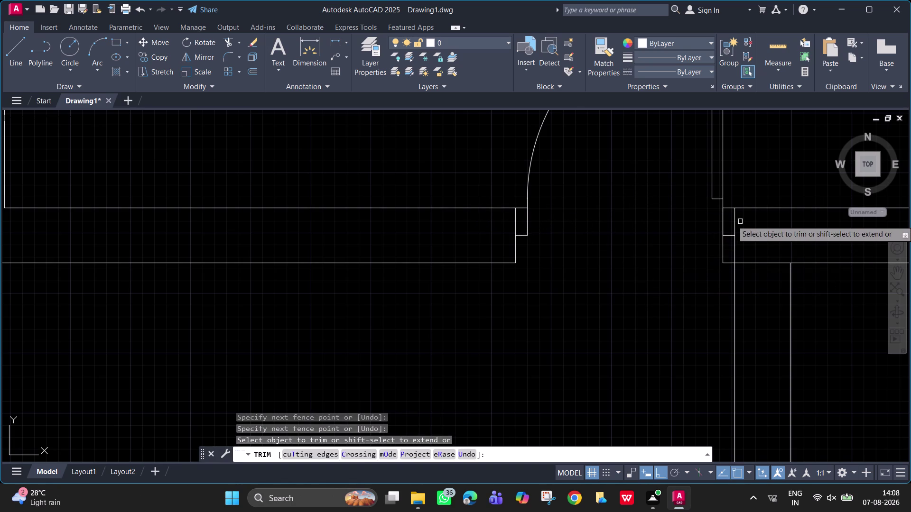
scroll(down, 3)
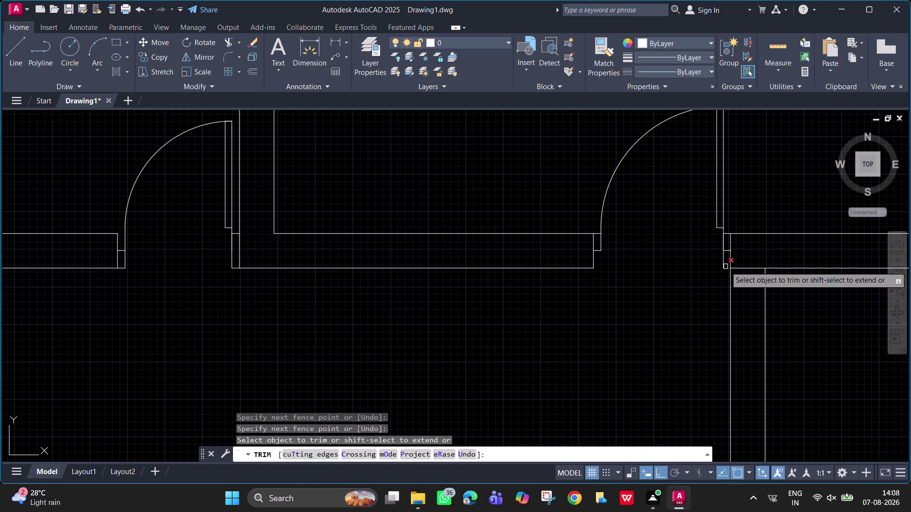
click(723, 262)
click(725, 268)
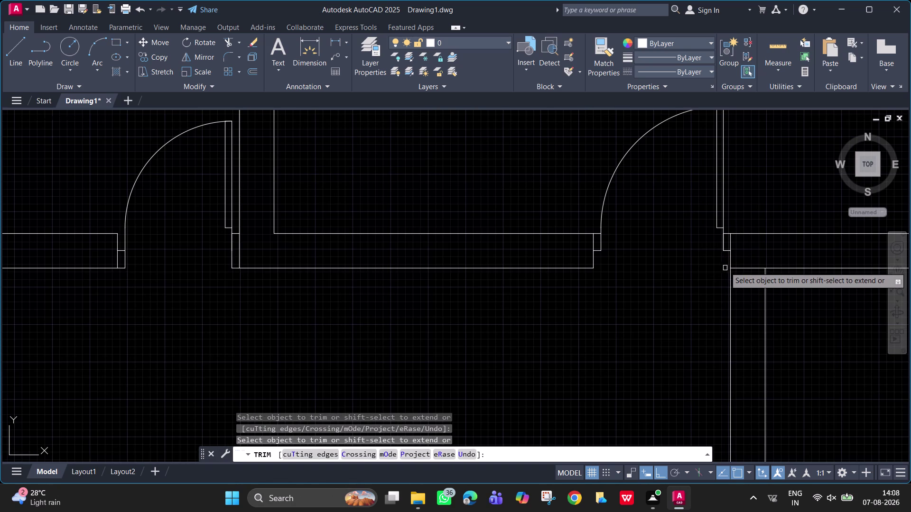
scroll(down, 3)
scroll(down, 3)
middle_drag(780, 313, 761, 300)
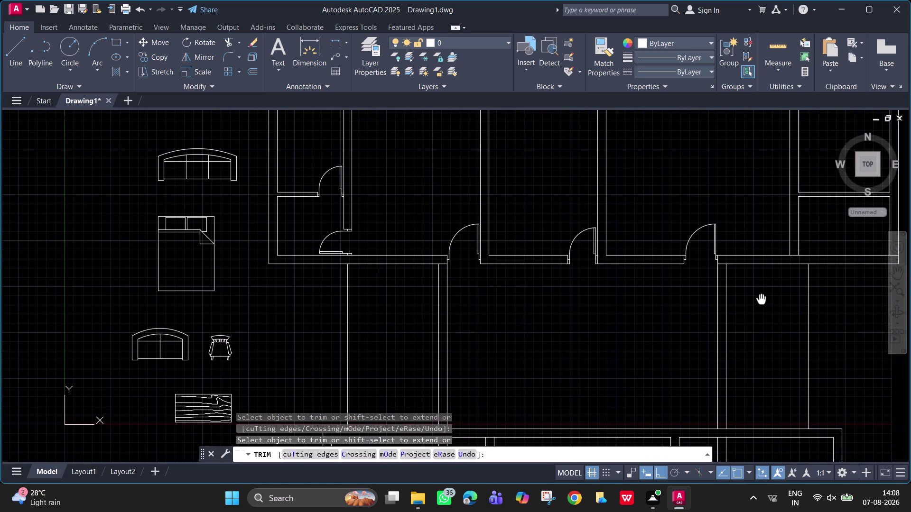
middle_drag(761, 301, 756, 294)
middle_drag(735, 253, 732, 246)
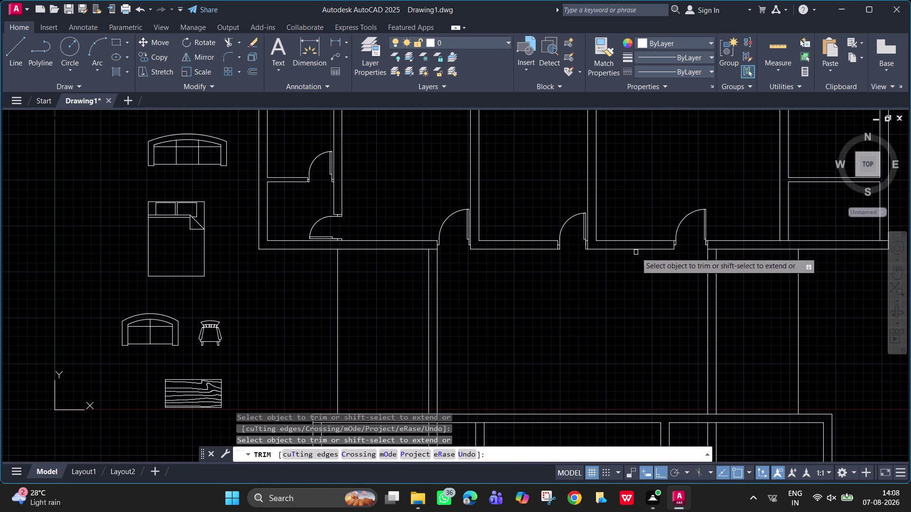
scroll(up, 3)
scroll(down, 3)
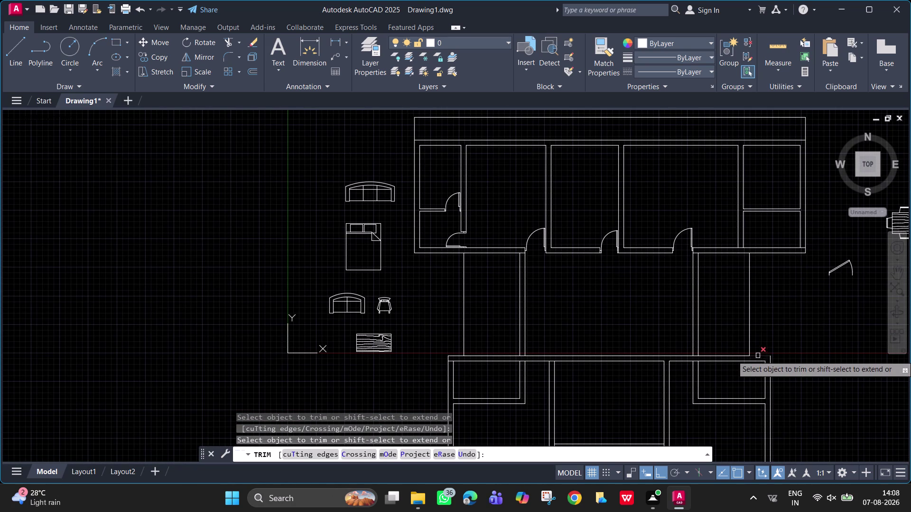
middle_drag(724, 310, 643, 301)
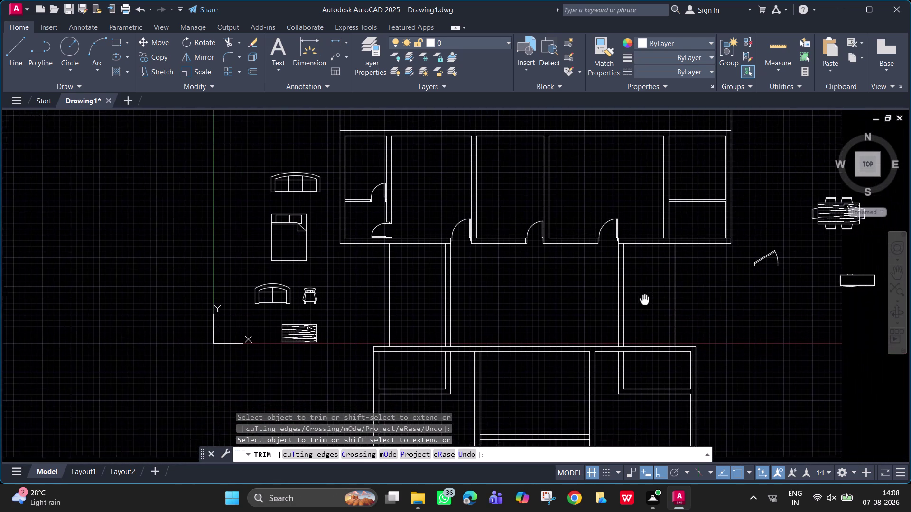
middle_drag(643, 301, 596, 349)
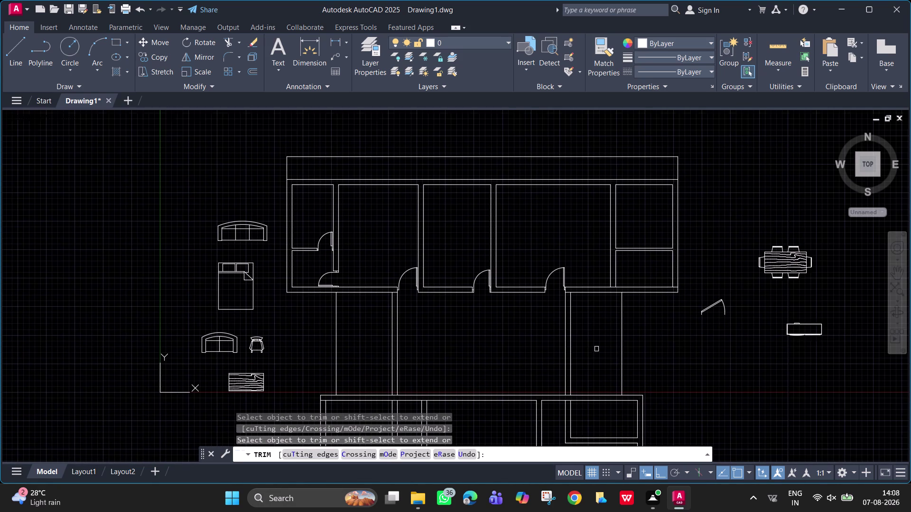
key(Escape)
Start mirroring the small-room door, abandoning two attempts at the mirror axis.
click(323, 278)
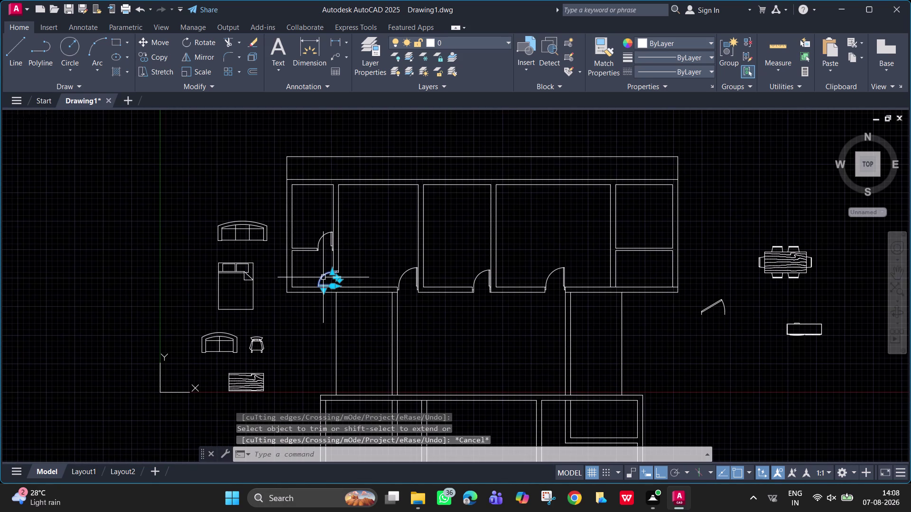
text(mi)
key(space)
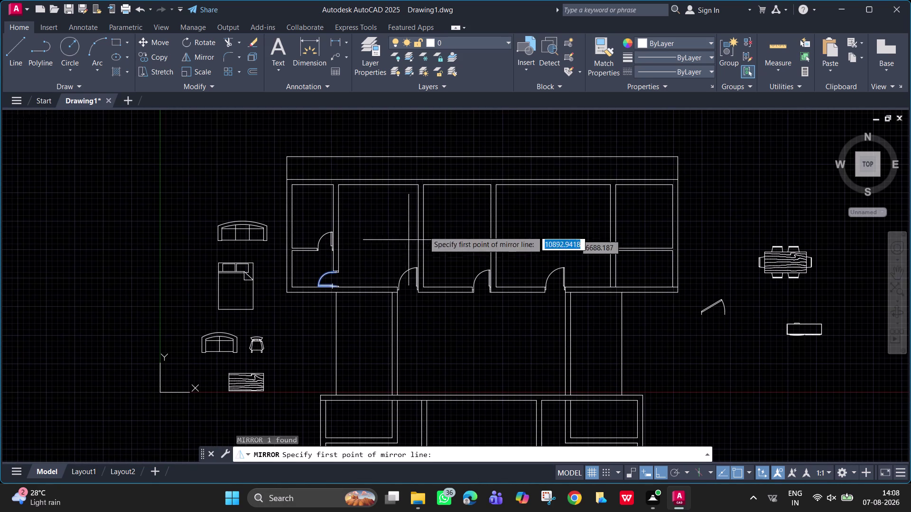
click(493, 185)
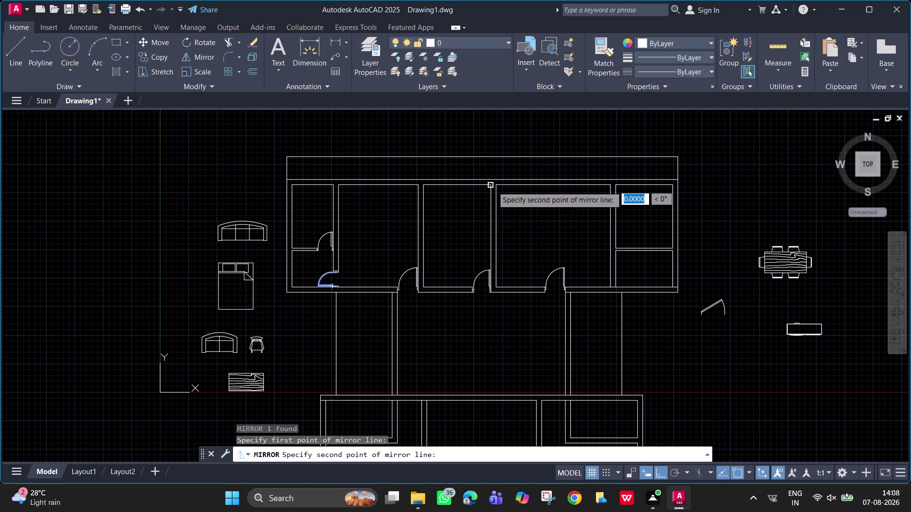
key(Escape)
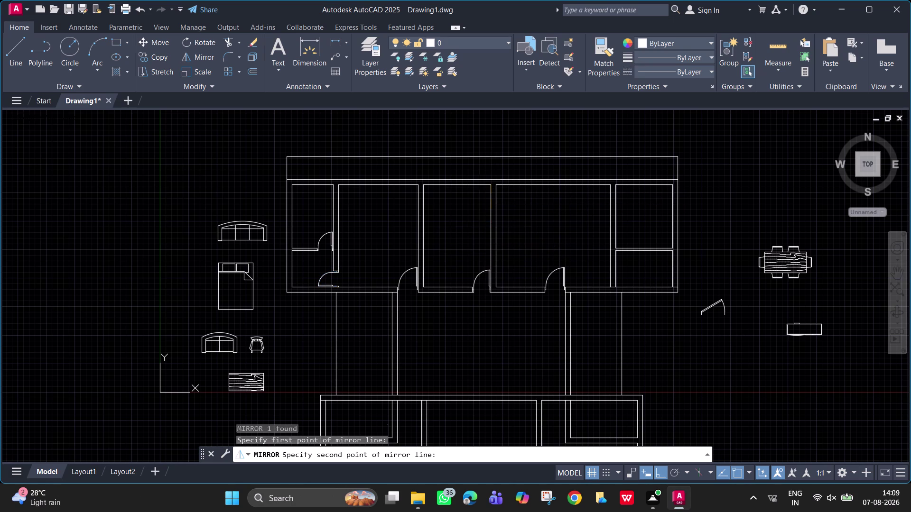
key(space)
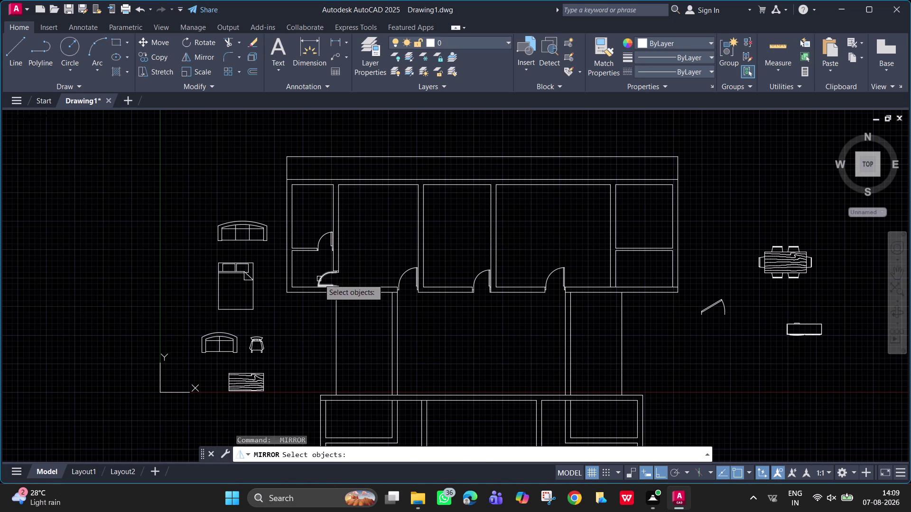
click(319, 277)
key(space)
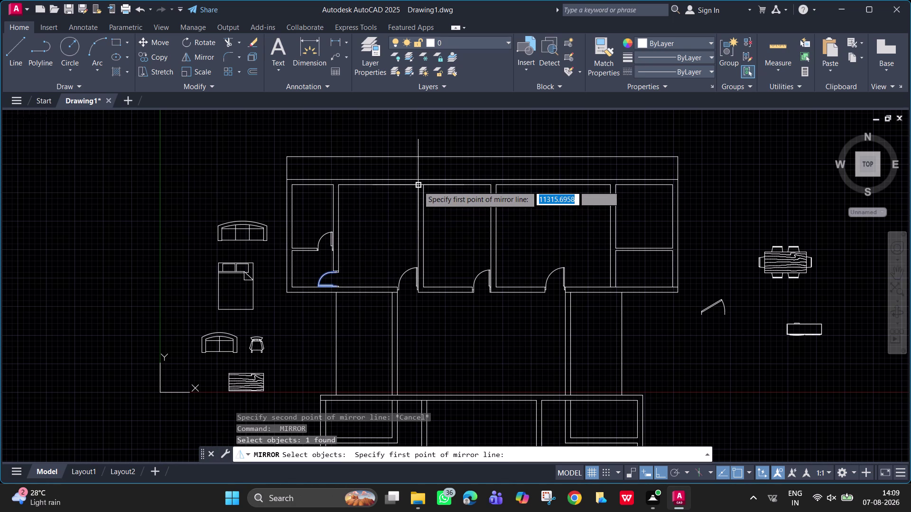
click(418, 186)
key(space)
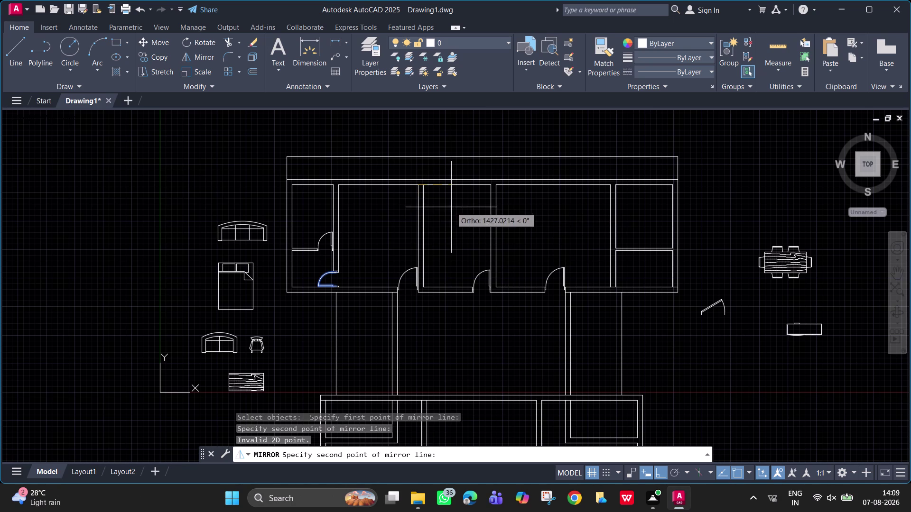
key(Escape)
Mirror the small door across a vertical axis through the middle wall, keeping the original.
key(space)
click(328, 274)
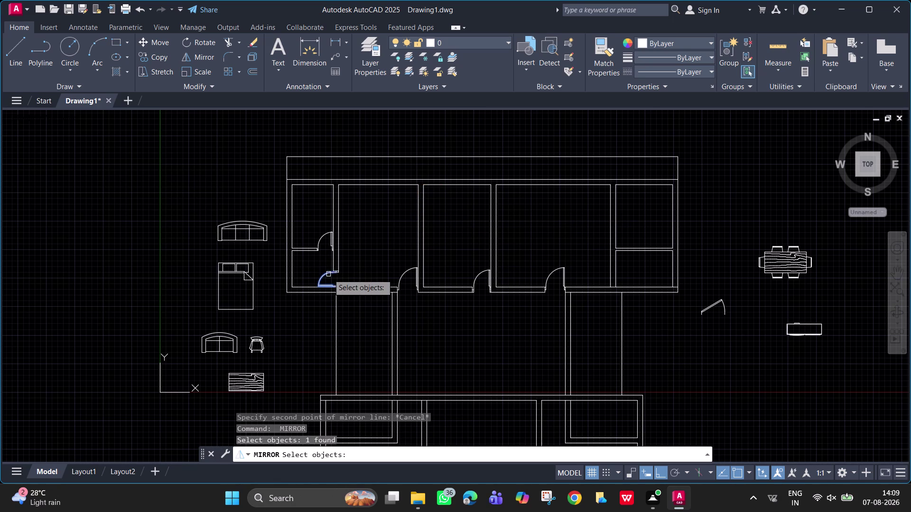
key(space)
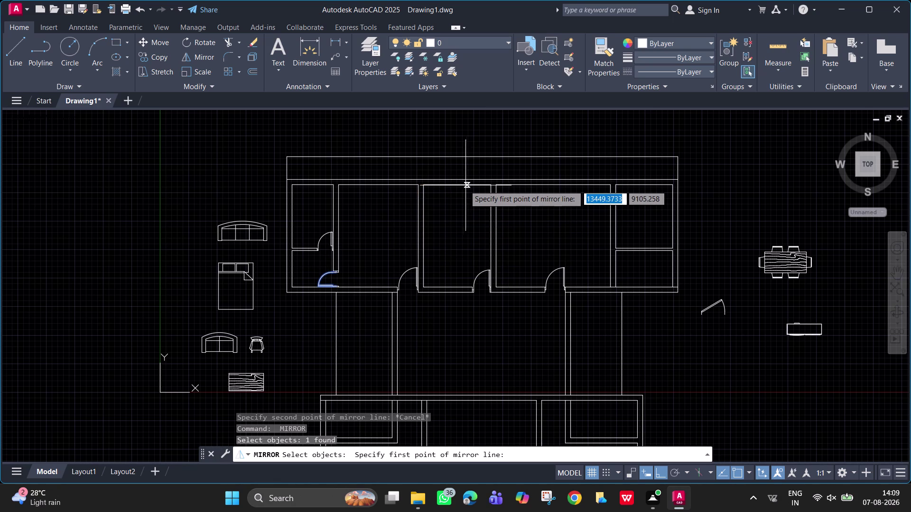
click(464, 186)
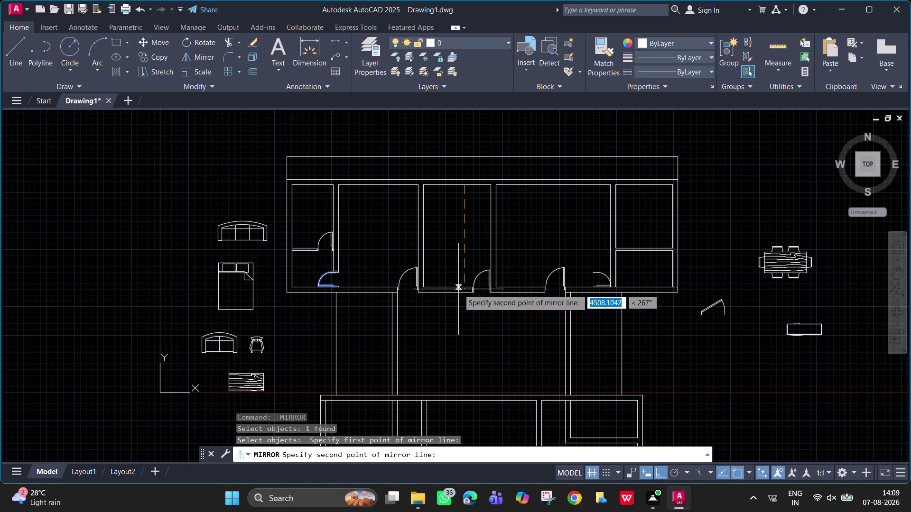
click(454, 340)
key(space)
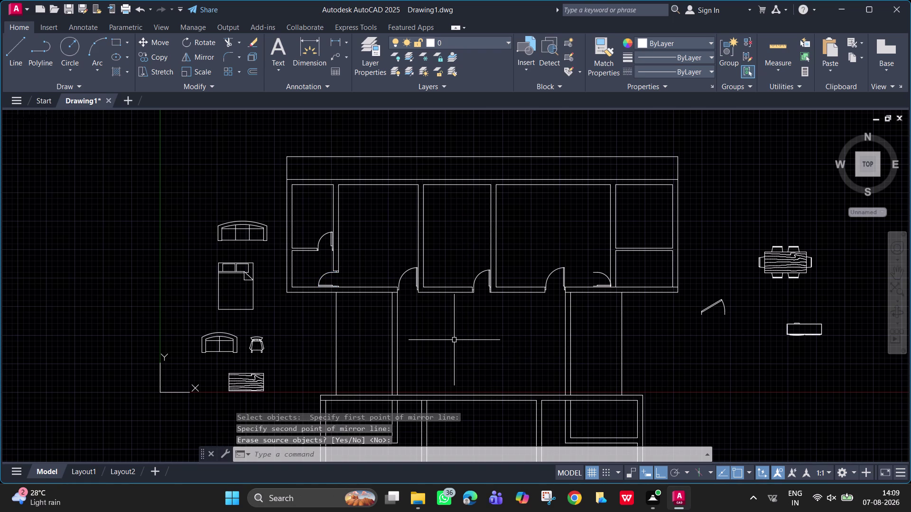
scroll(up, 3)
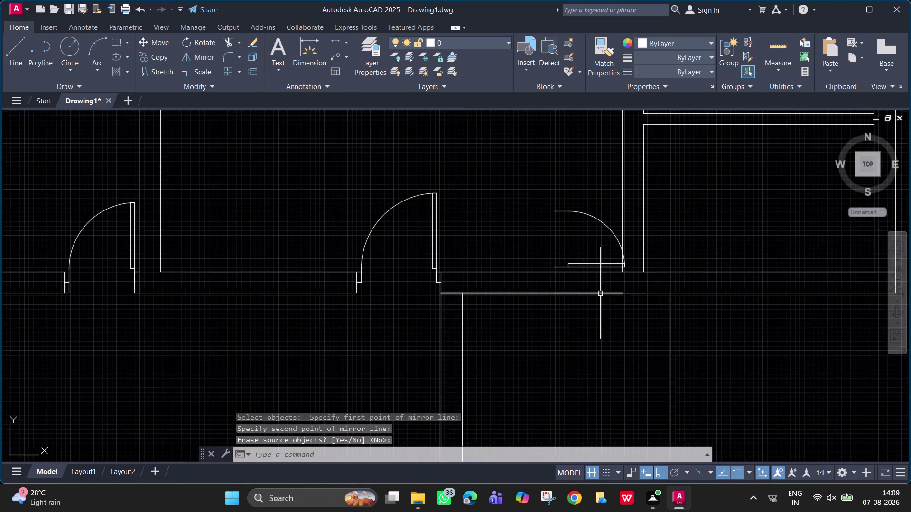
Center the new door in view and trim a wall line at its opening.
middle_drag(568, 301, 741, 278)
scroll(down, 3)
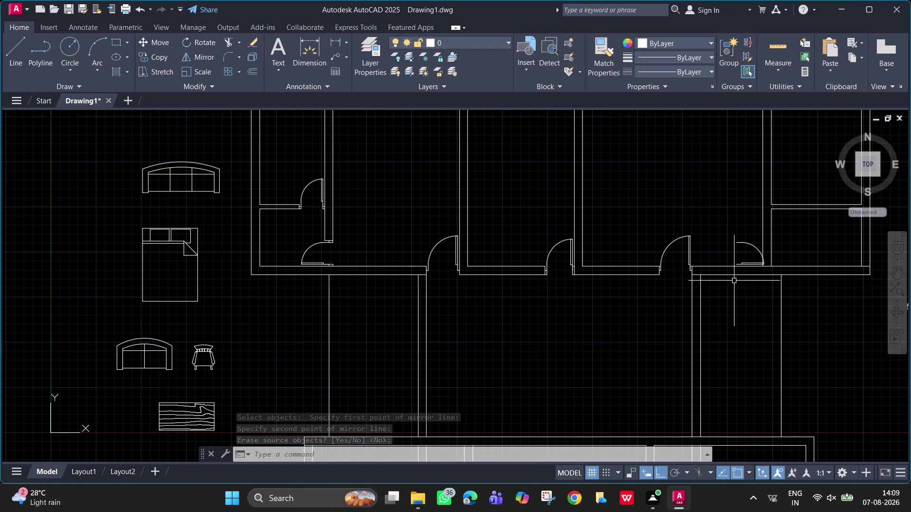
middle_drag(725, 291, 526, 302)
scroll(up, 3)
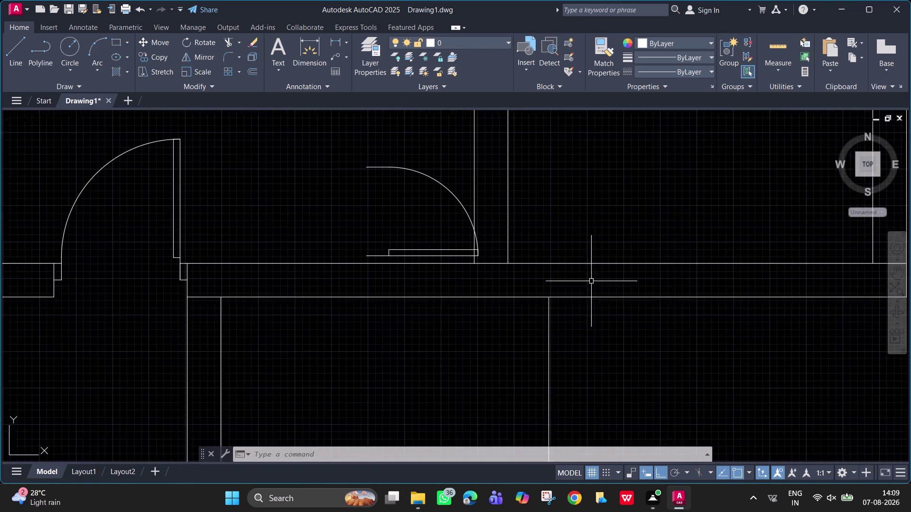
middle_drag(586, 284, 529, 322)
text(l)
key(space)
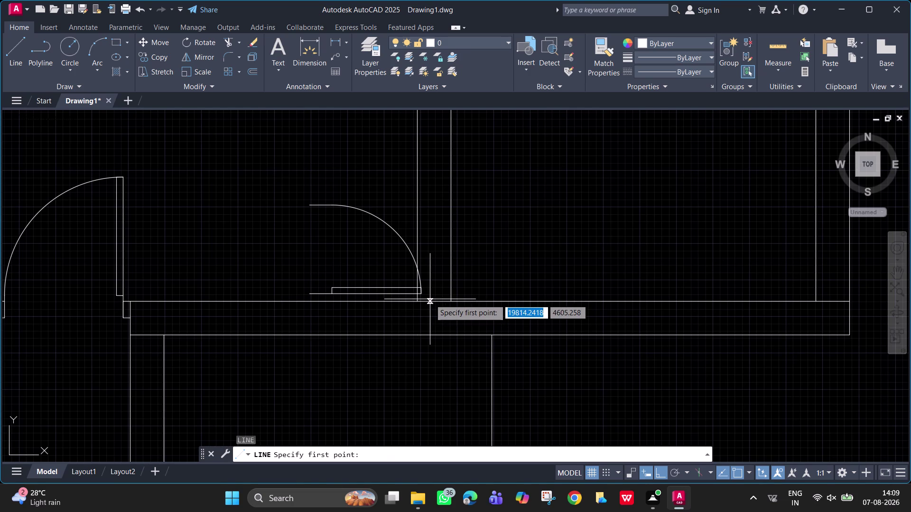
key(space)
key(Escape)
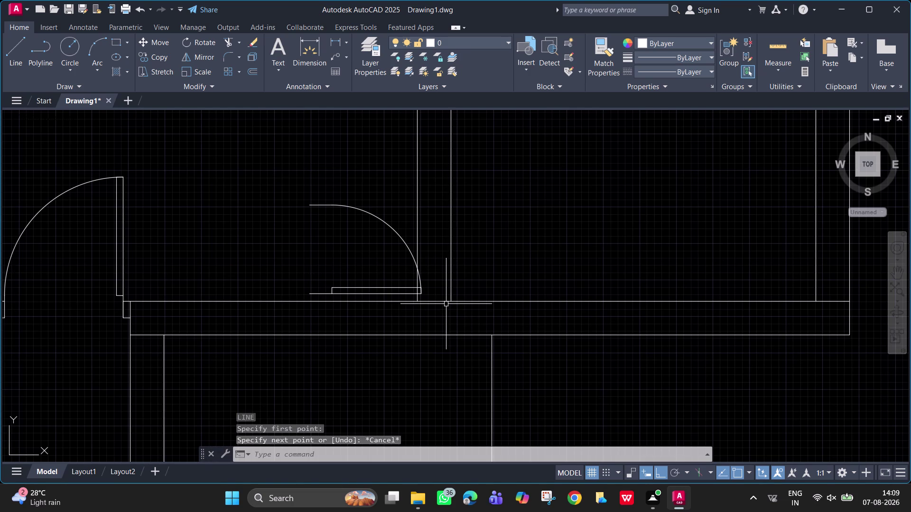
text(tr)
key(space)
click(438, 302)
key(space)
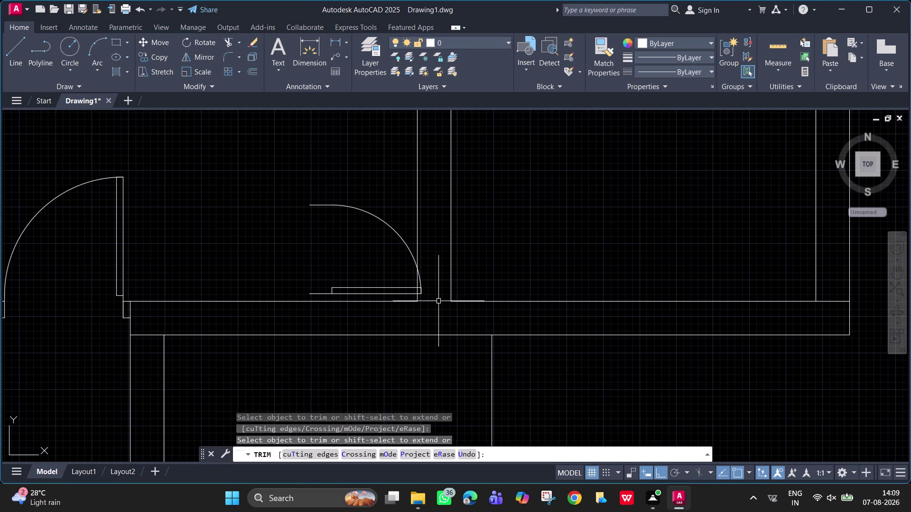
Draw a 50-unit jamb line starting at the wall edge.
text(l)
key(space)
click(417, 303)
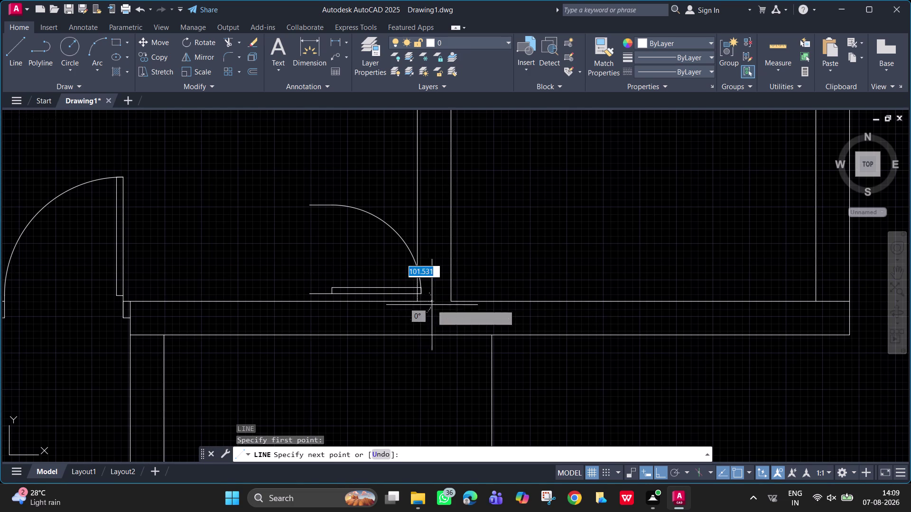
click(451, 302)
key(space)
key(space)
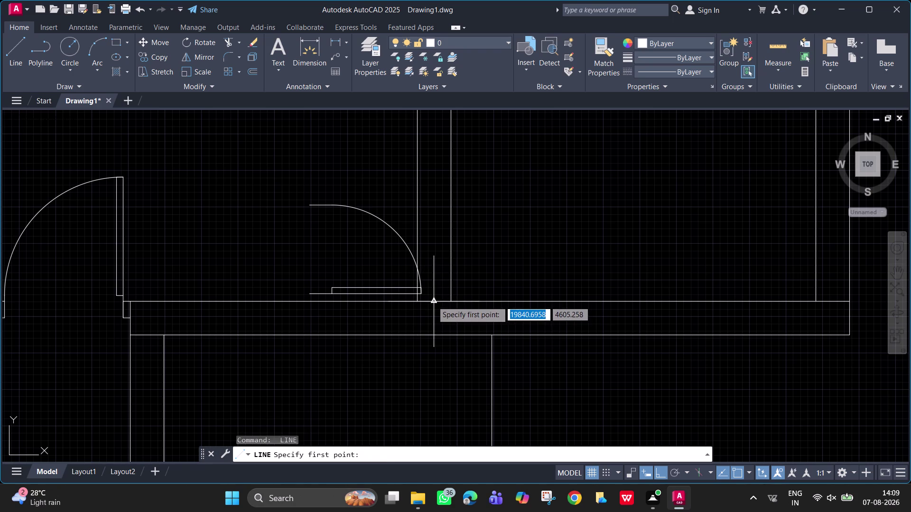
click(432, 302)
text(50)
key(Return)
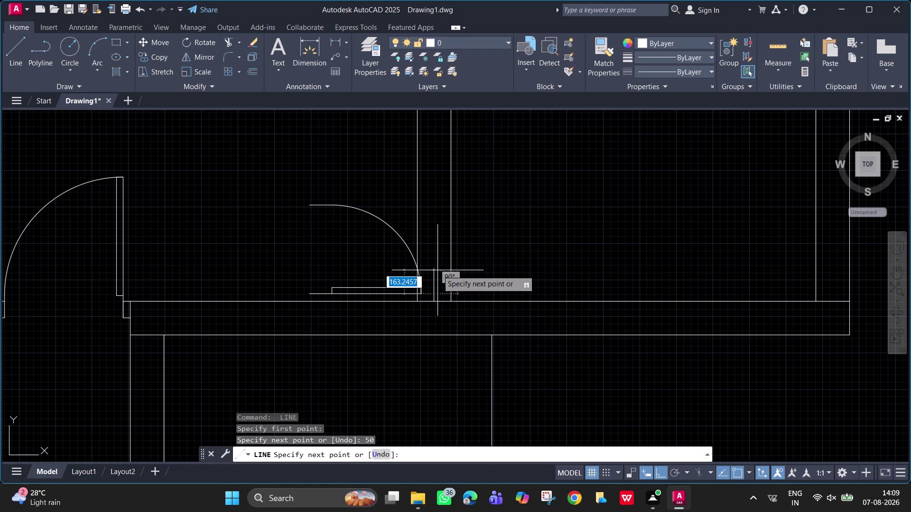
key(space)
Select the mirrored door for moving, using its left end as base point.
click(375, 289)
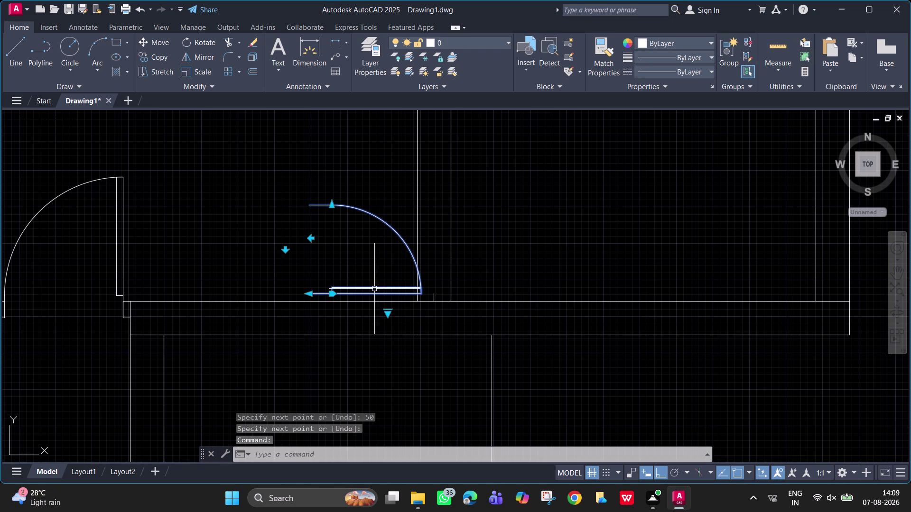
text(m)
key(space)
click(306, 296)
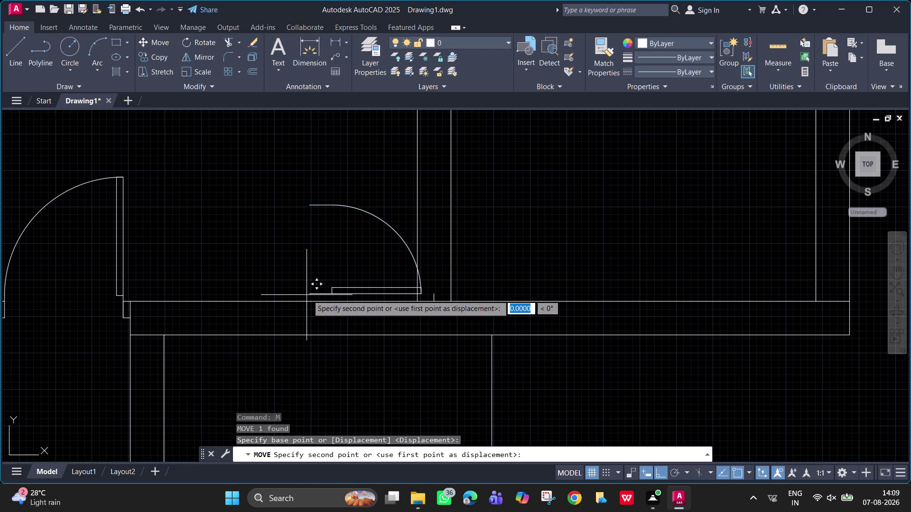
key(Escape)
key(space)
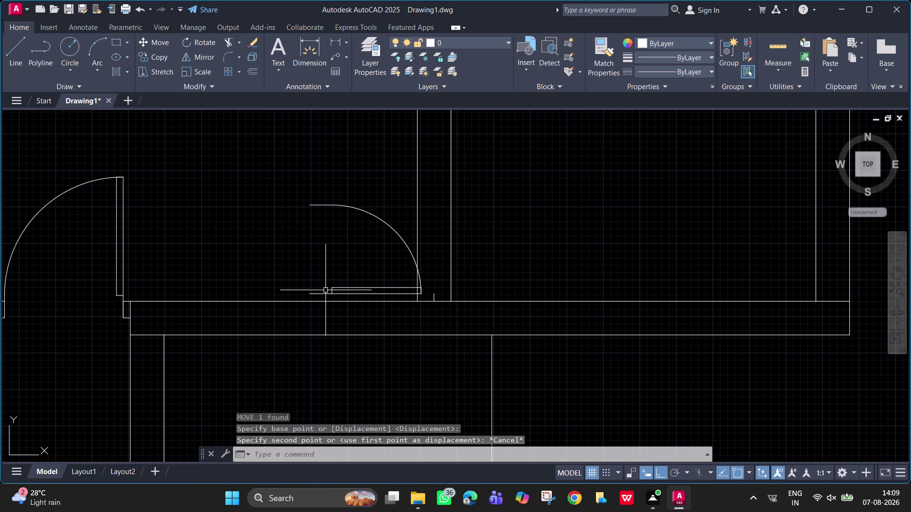
click(329, 293)
key(space)
click(311, 294)
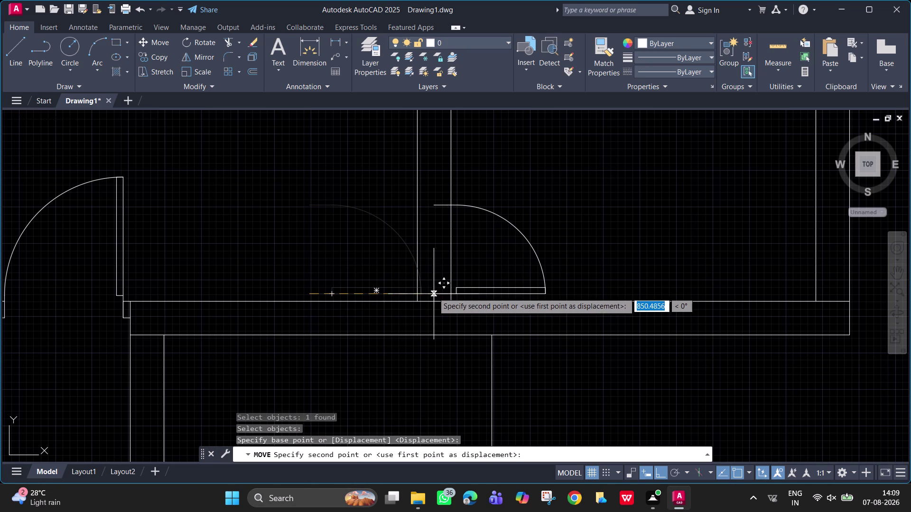
Place the mirrored door at the opening corner, then begin another move.
scroll(up, 3)
click(426, 302)
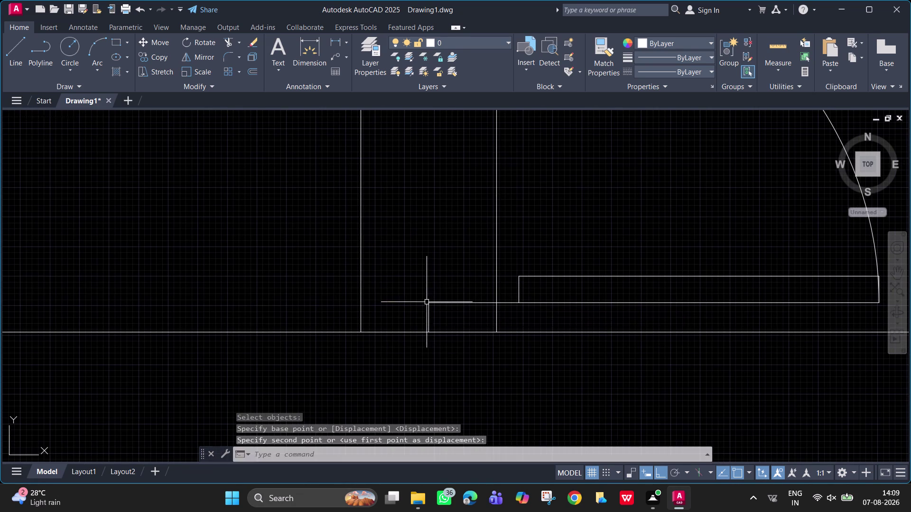
key(space)
scroll(down, 3)
scroll(up, 3)
middle_drag(467, 277, 458, 301)
scroll(up, 3)
middle_drag(437, 301, 435, 315)
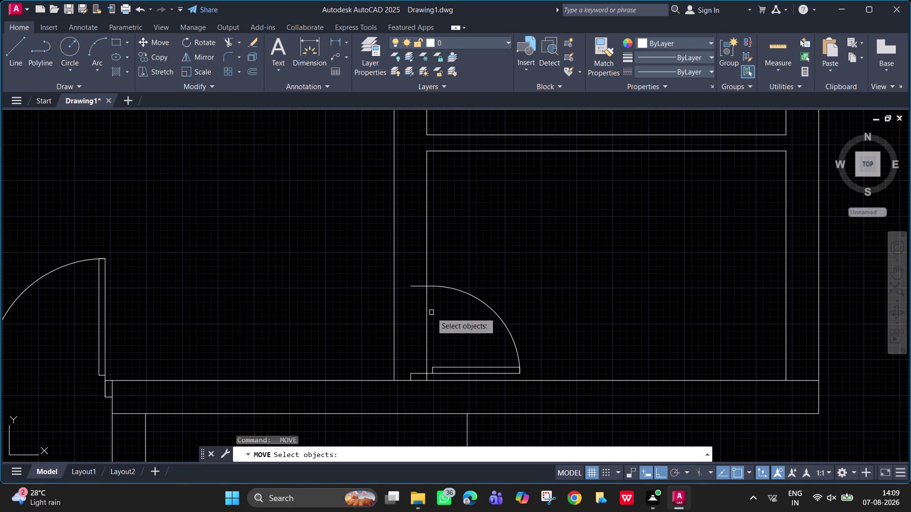
Draw a 50-unit jamb line from the top of the mirrored door.
key(Escape)
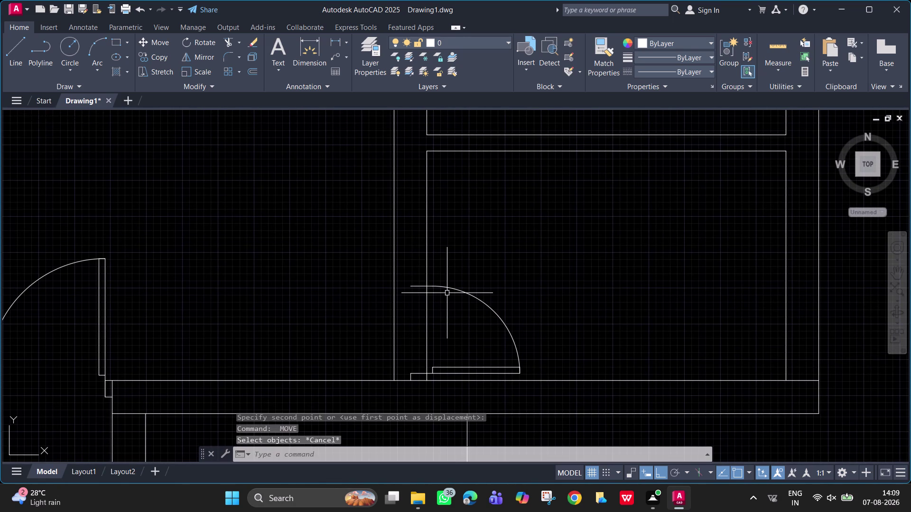
text(l)
key(space)
click(409, 285)
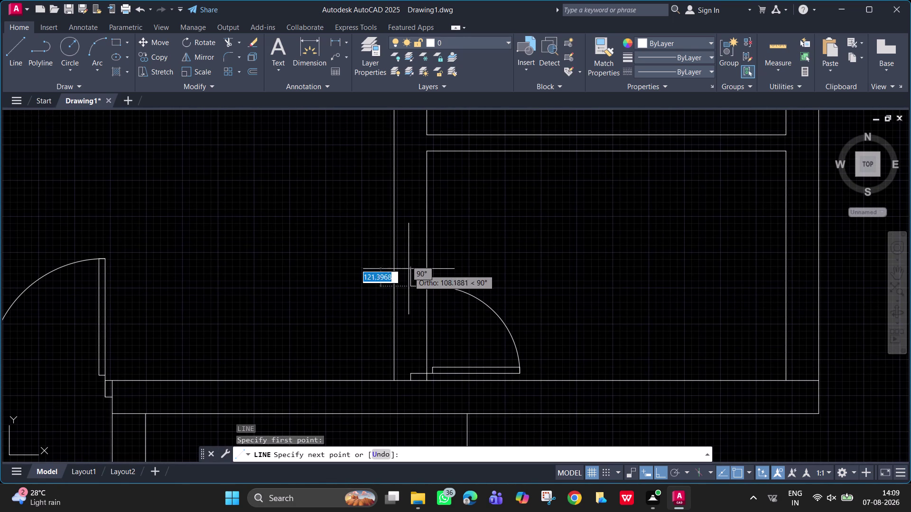
text(50)
key(Return)
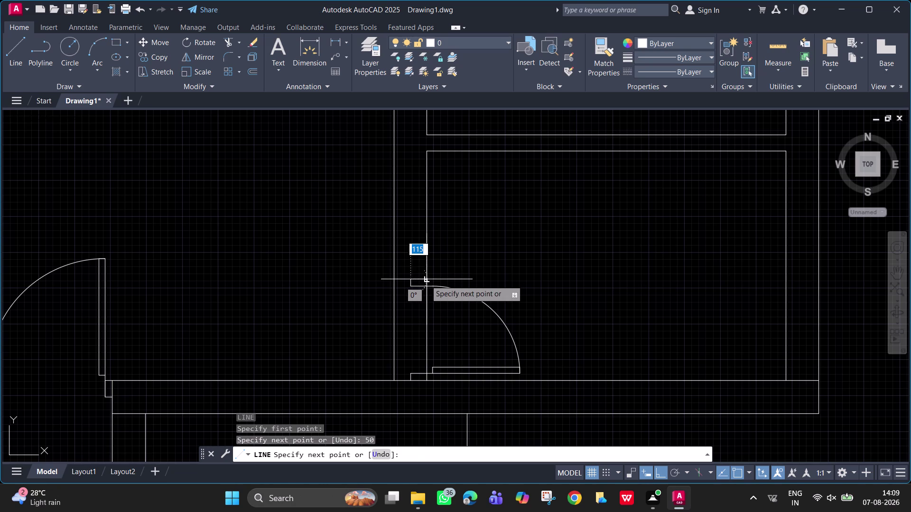
click(425, 280)
key(space)
Attempt a second jamb line and a single wall-segment trim, both abandoned.
key(space)
click(412, 281)
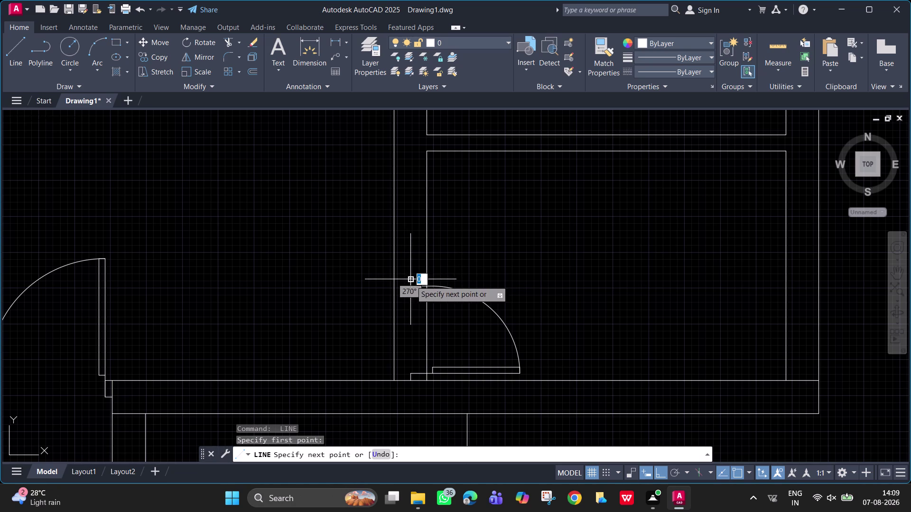
click(391, 276)
key(Escape)
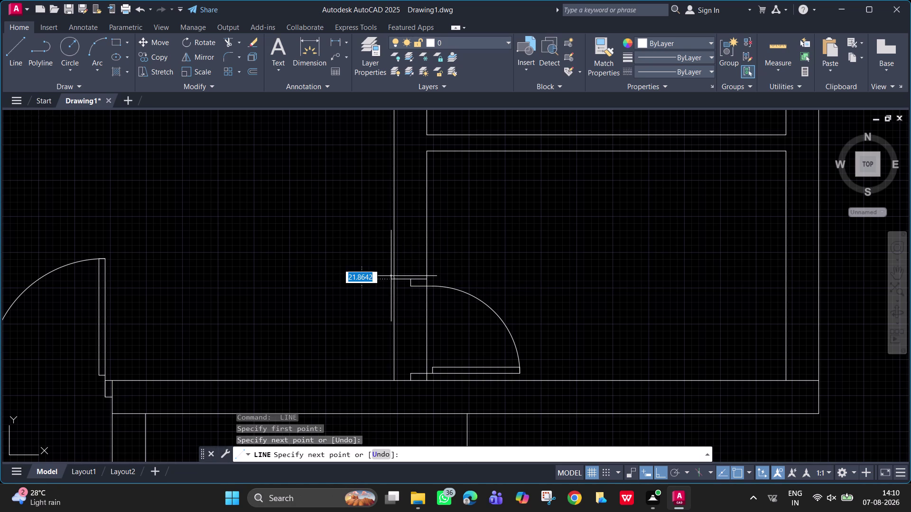
scroll(up, 3)
key(t)
key(r)
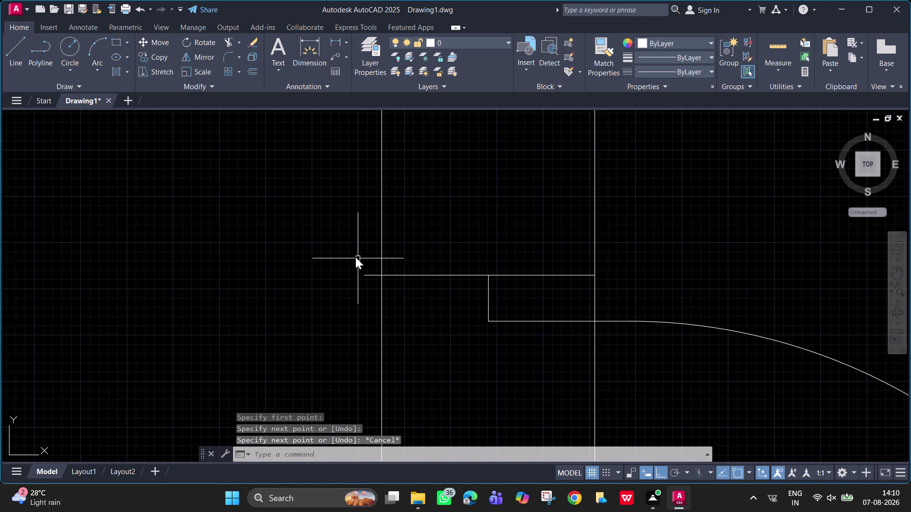
key(space)
click(371, 276)
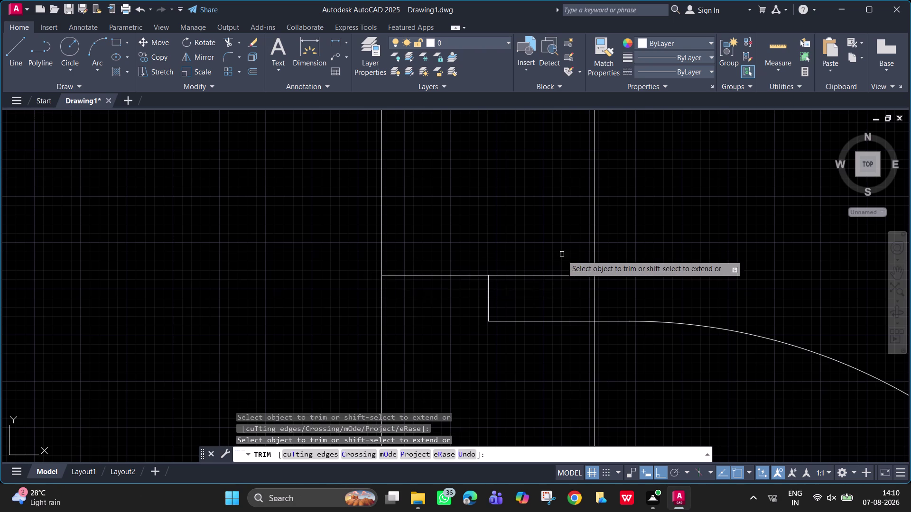
scroll(down, 3)
key(Escape)
Fence-trim the wall lines crossing the right-hand door opening.
scroll(down, 3)
scroll(down, 3)
middle_drag(580, 320, 542, 281)
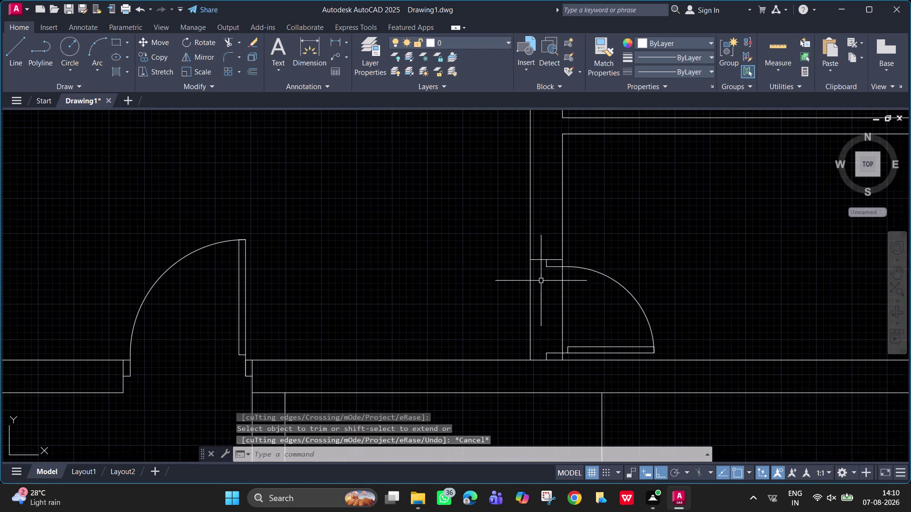
text(tr)
key(space)
drag(573, 307, 510, 308)
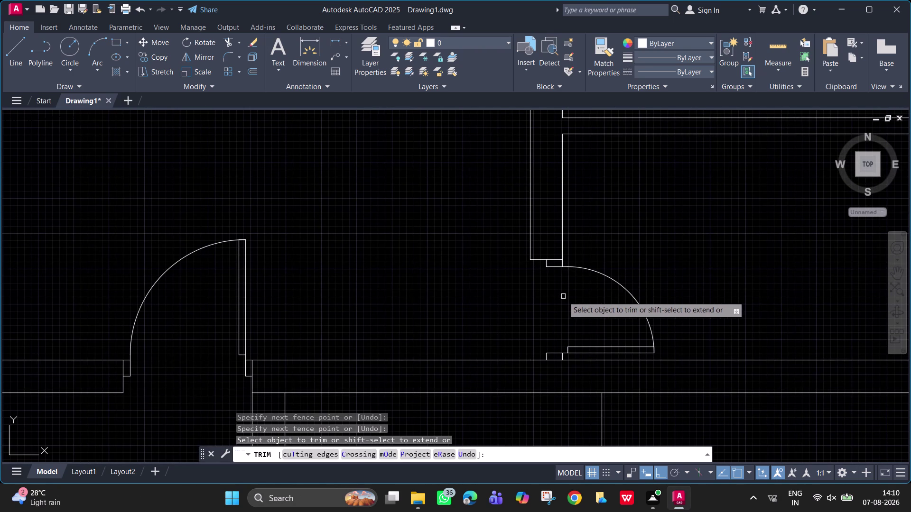
key(Escape)
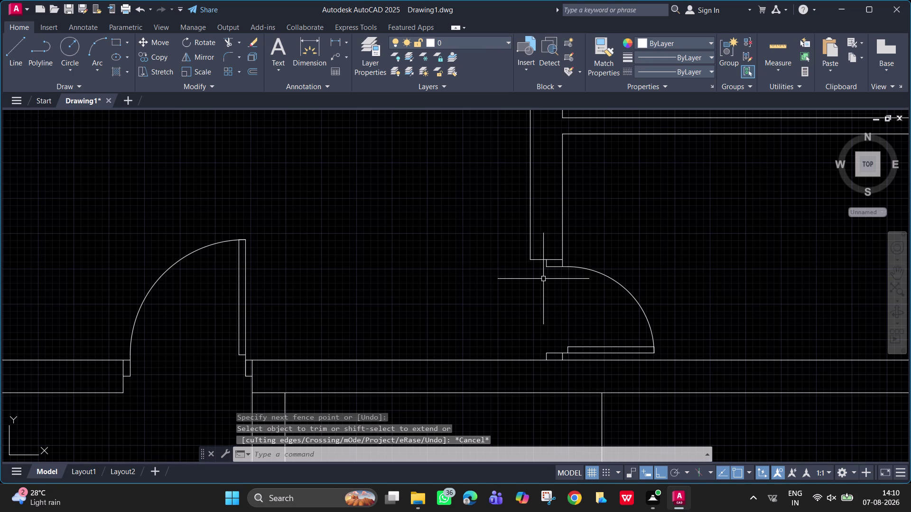
scroll(down, 3)
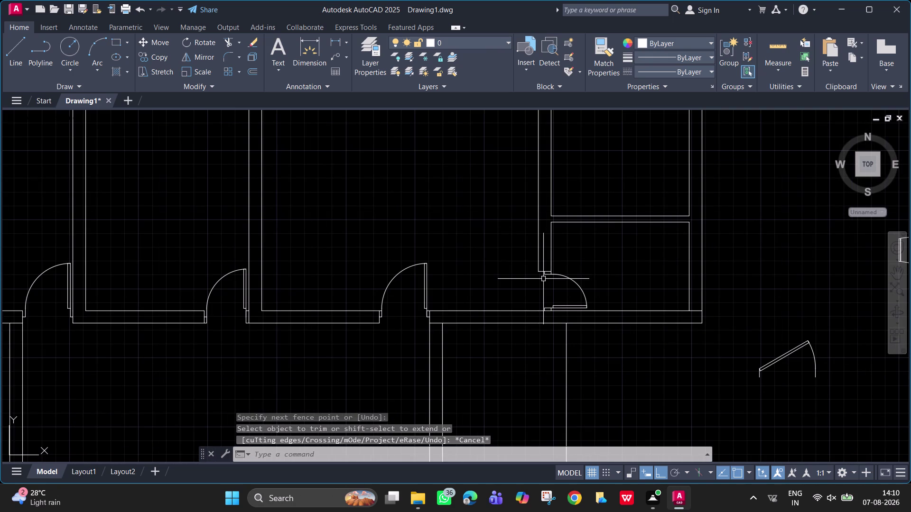
scroll(up, 3)
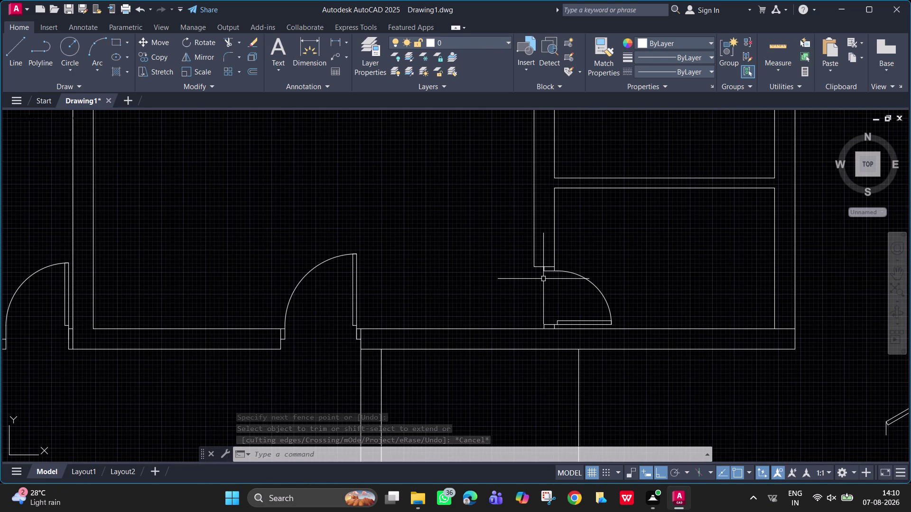
scroll(down, 3)
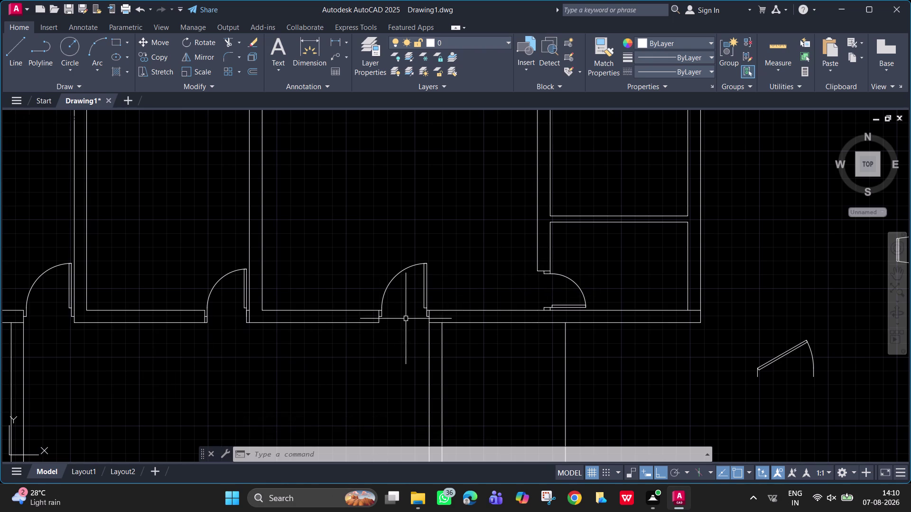
scroll(up, 3)
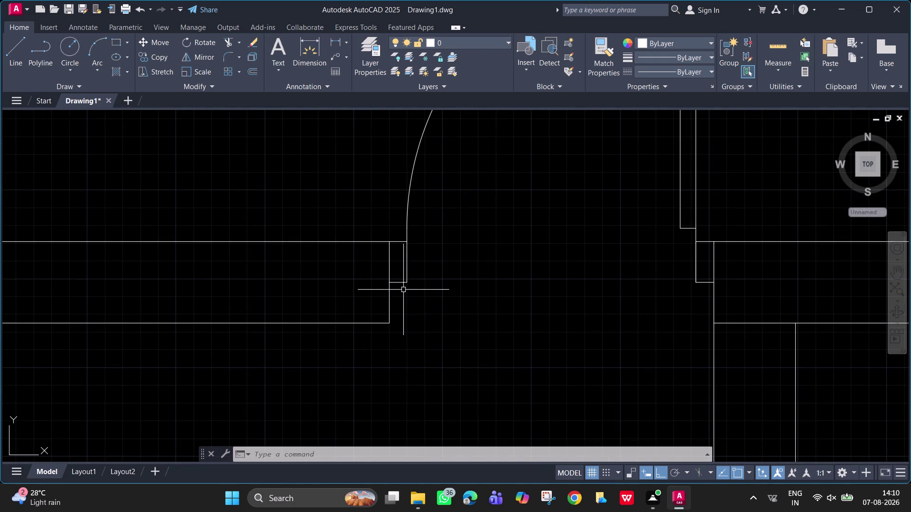
text(l)
Draw two short jamb lines closing the wall ends at the door opening.
key(space)
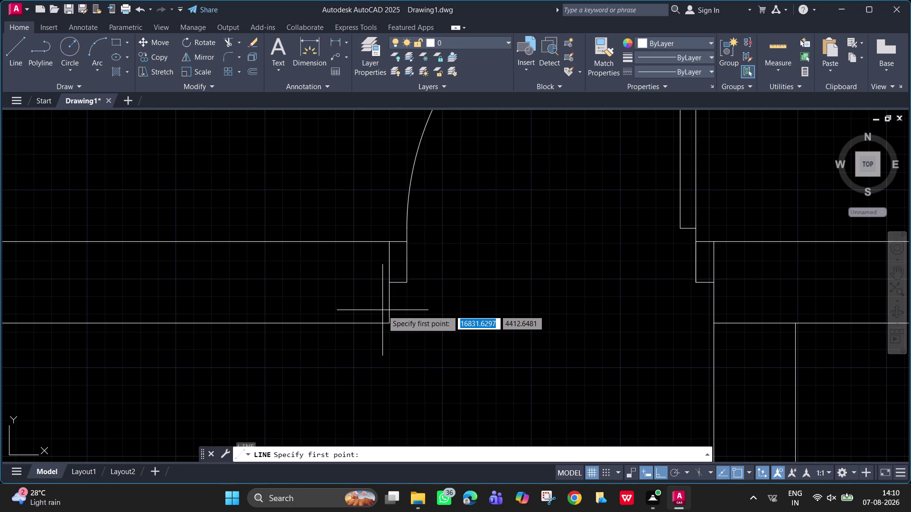
click(408, 281)
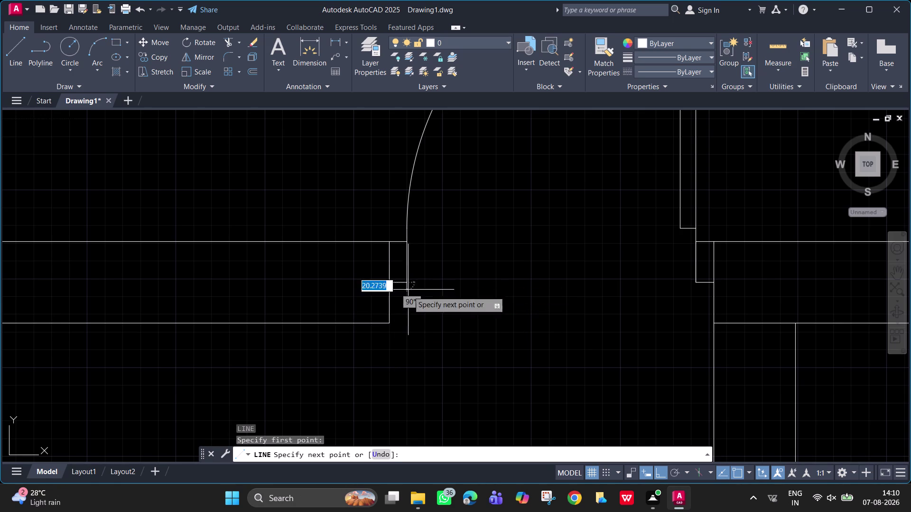
click(408, 331)
key(space)
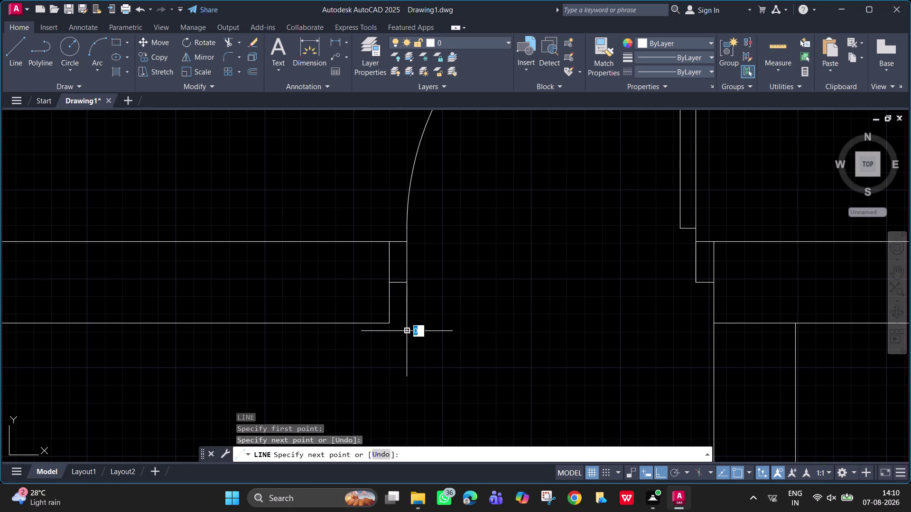
key(space)
click(389, 324)
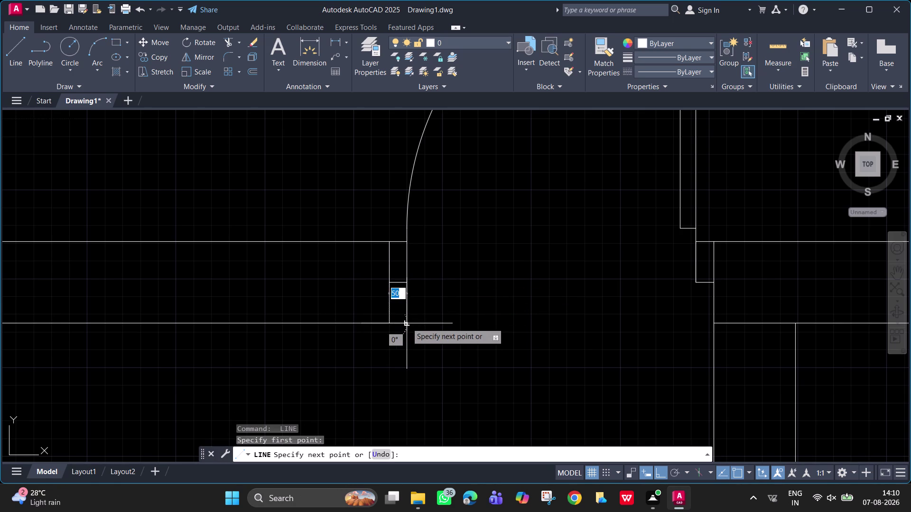
click(407, 324)
key(space)
Trim away the two wall segments between the jambs inside the opening.
text(tr)
key(space)
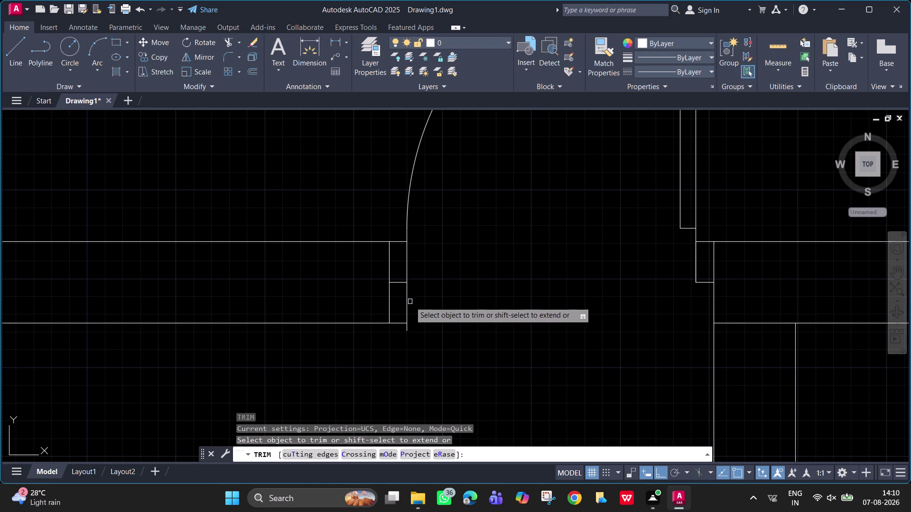
click(407, 330)
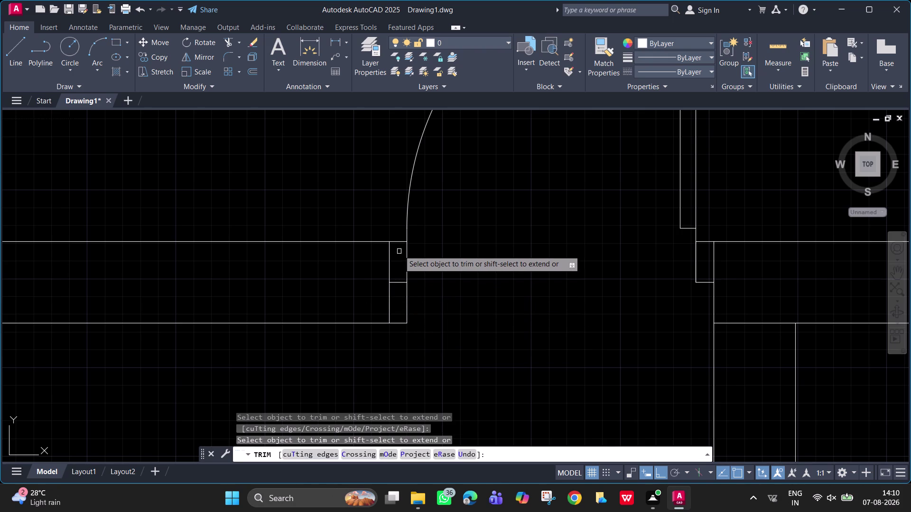
click(397, 242)
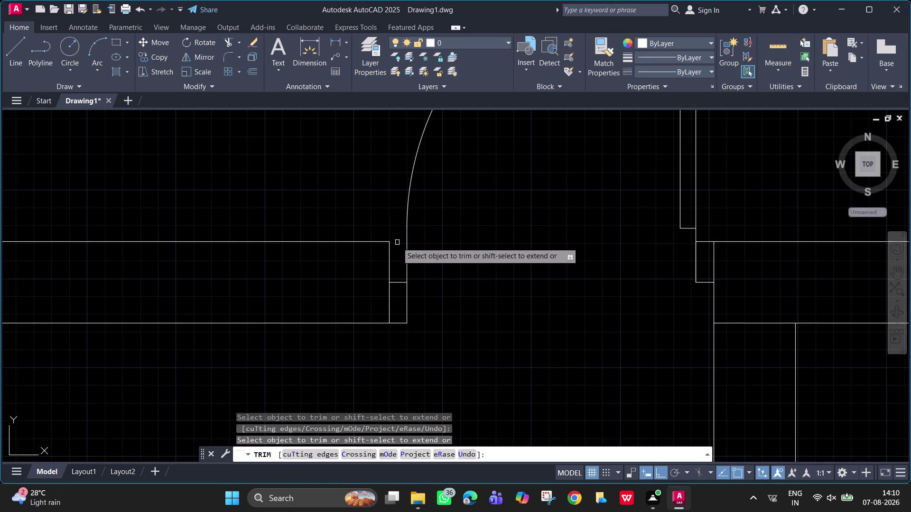
scroll(down, 3)
middle_drag(504, 245, 364, 255)
scroll(down, 3)
middle_drag(562, 227, 417, 245)
scroll(up, 3)
middle_drag(514, 253, 501, 288)
scroll(down, 3)
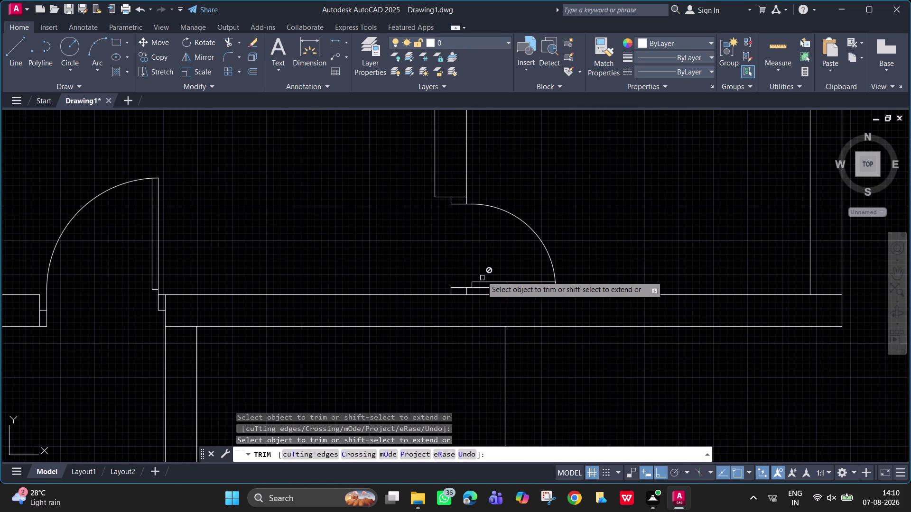
scroll(down, 3)
scroll(up, 3)
Exit trimming at the right door opening and begin a new line.
middle_drag(473, 230, 473, 258)
key(space)
scroll(up, 3)
key(Escape)
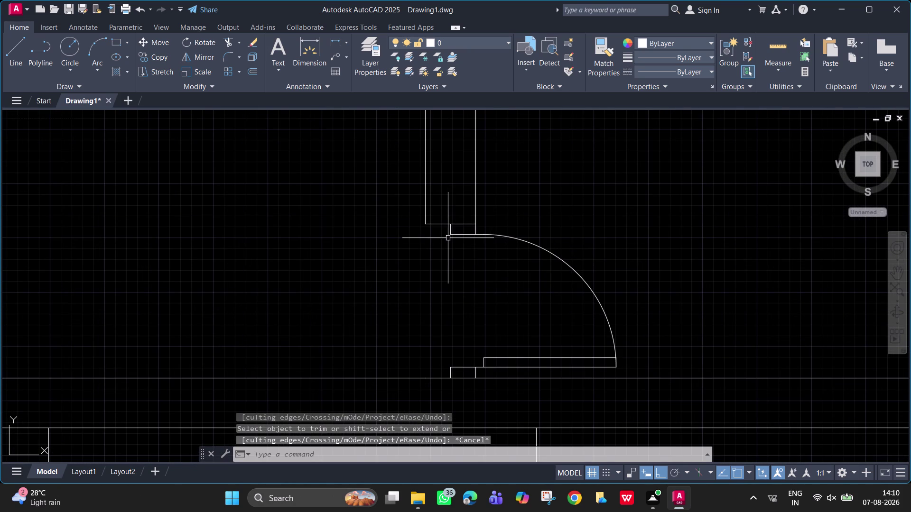
key(l)
key(space)
Draw two jamb lines: one to the wall corner, one between upper and lower wall lines.
scroll(up, 3)
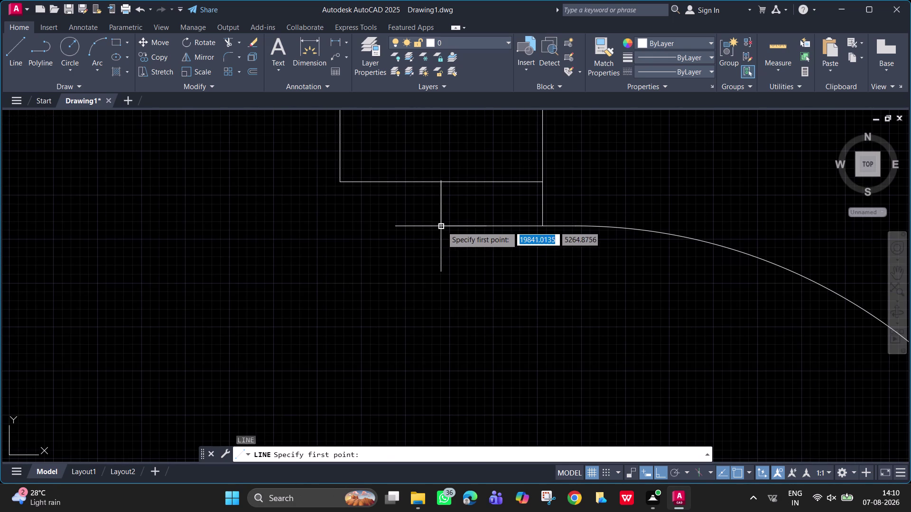
click(441, 226)
click(328, 228)
key(space)
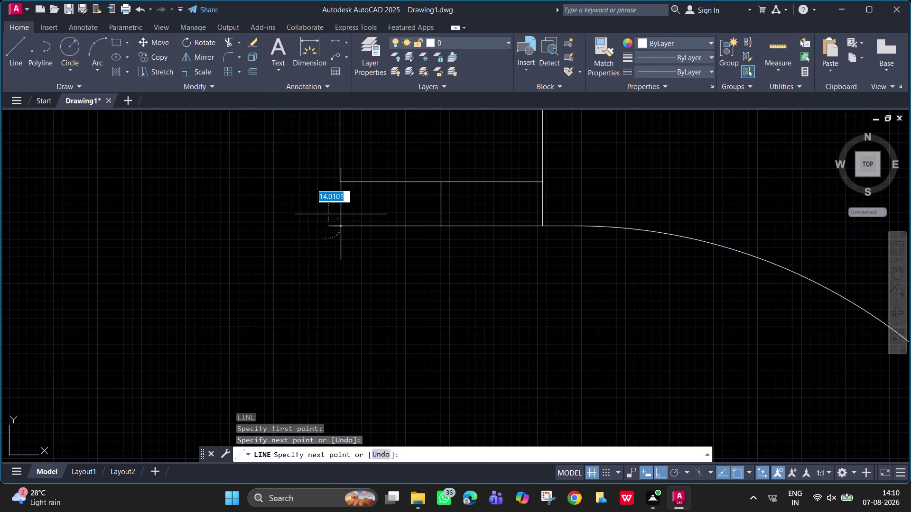
key(space)
click(341, 181)
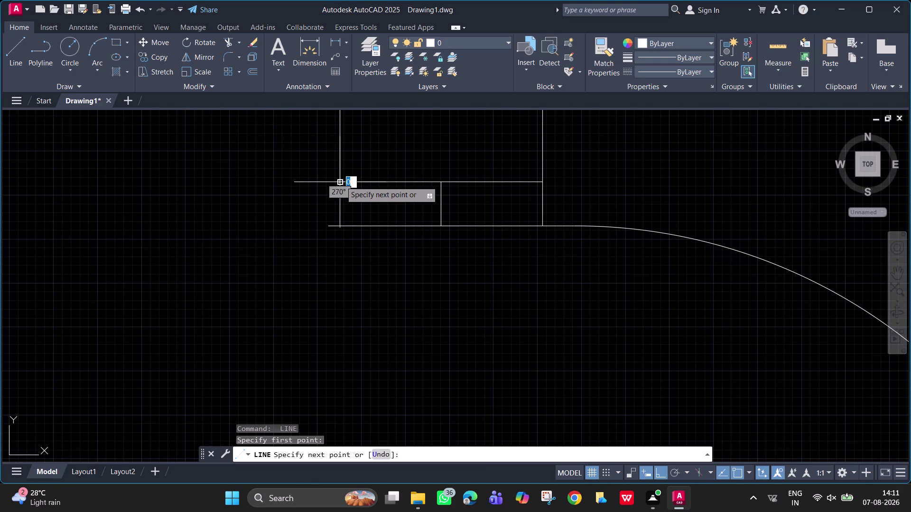
click(339, 225)
key(space)
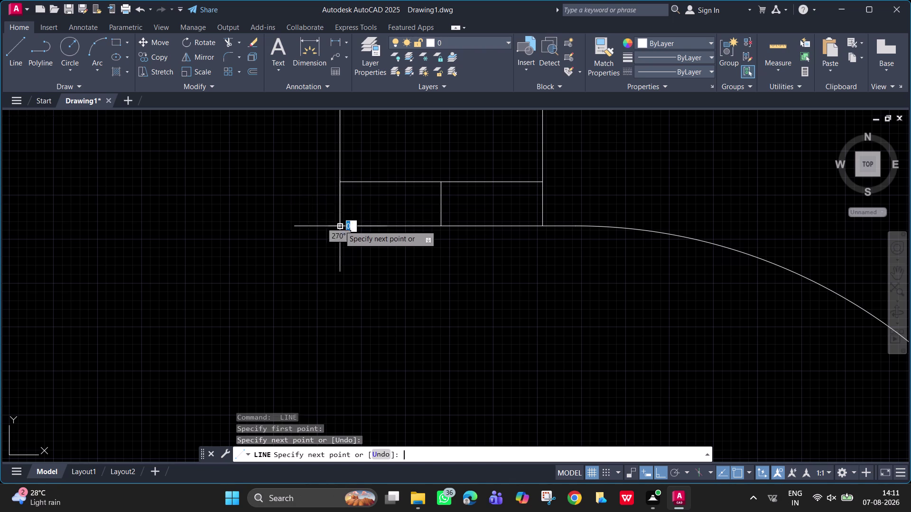
Trim the wall stubs past the new jamb and leftover segments across the opening.
text(tr)
key(space)
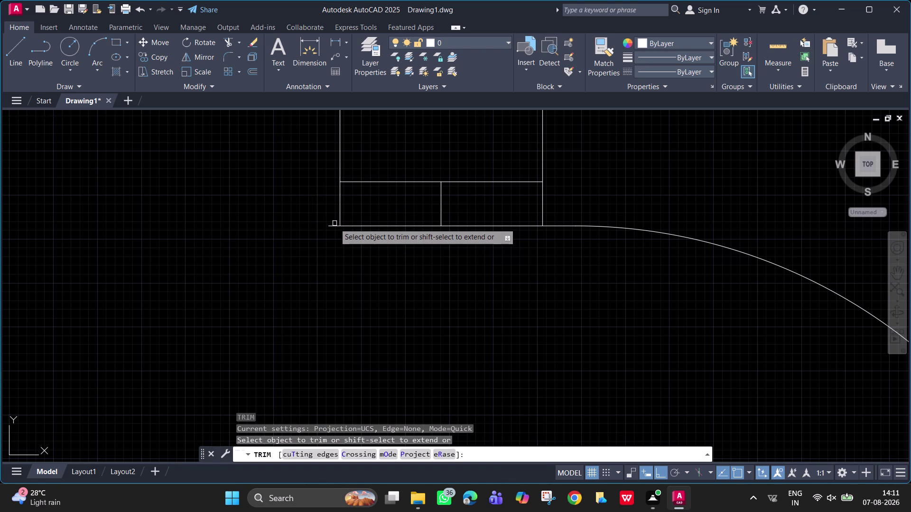
drag(334, 223, 335, 229)
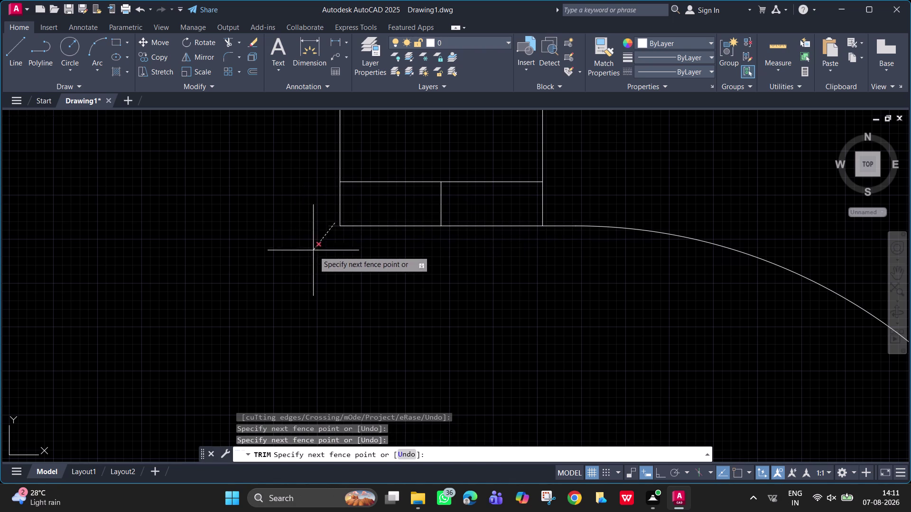
click(317, 252)
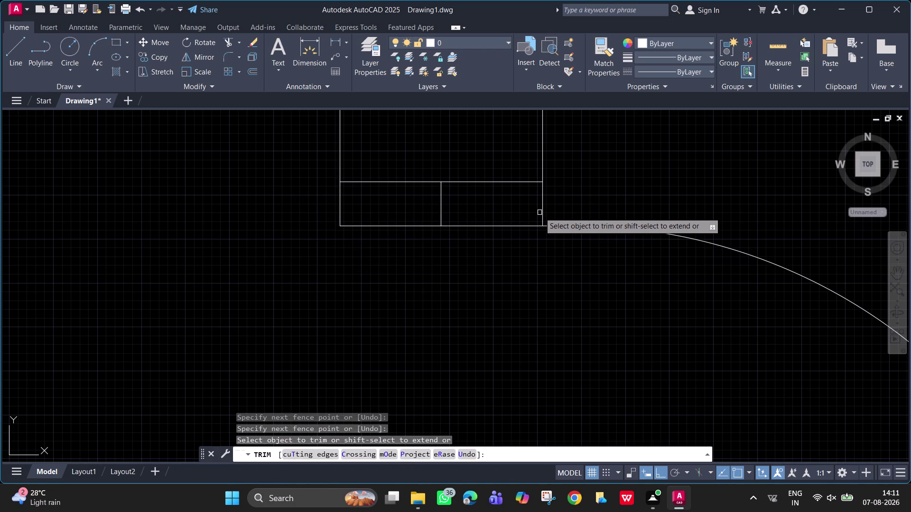
click(544, 215)
scroll(down, 3)
Exit the trim and pan across the floor plan to the next door opening.
scroll(down, 3)
middle_drag(542, 289, 542, 286)
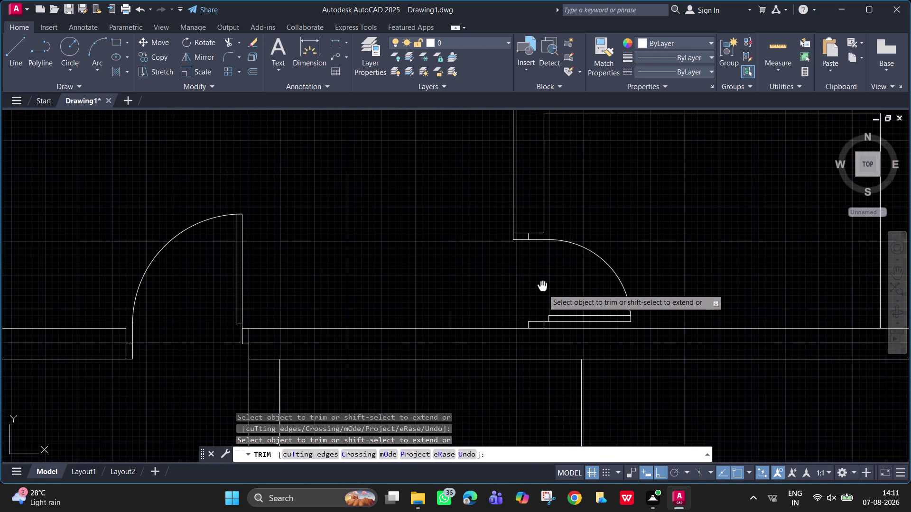
middle_drag(542, 285, 562, 211)
middle_drag(604, 222, 692, 205)
scroll(down, 3)
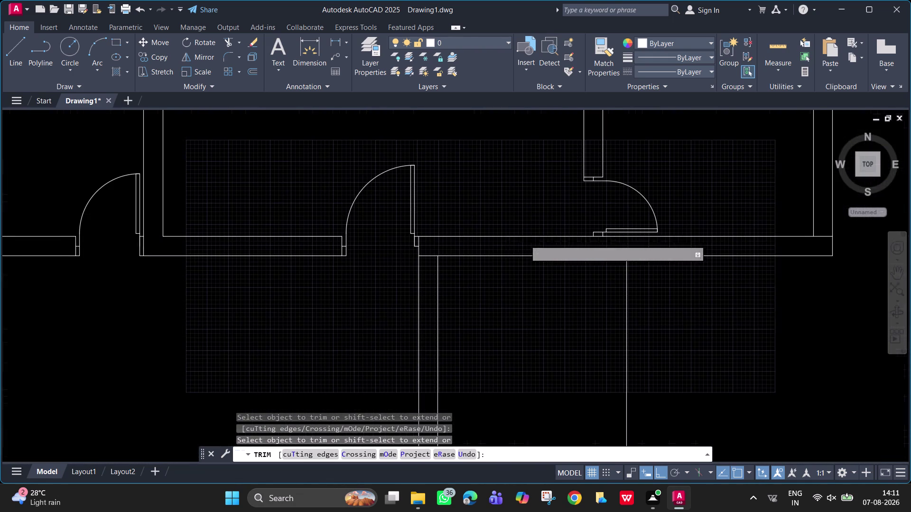
key(Escape)
scroll(down, 3)
middle_drag(475, 233, 762, 235)
scroll(up, 3)
middle_drag(517, 306, 521, 311)
scroll(up, 3)
middle_drag(495, 212, 488, 281)
Draw two short jamb lines at the wall end and the lower wall corner.
key(l)
key(space)
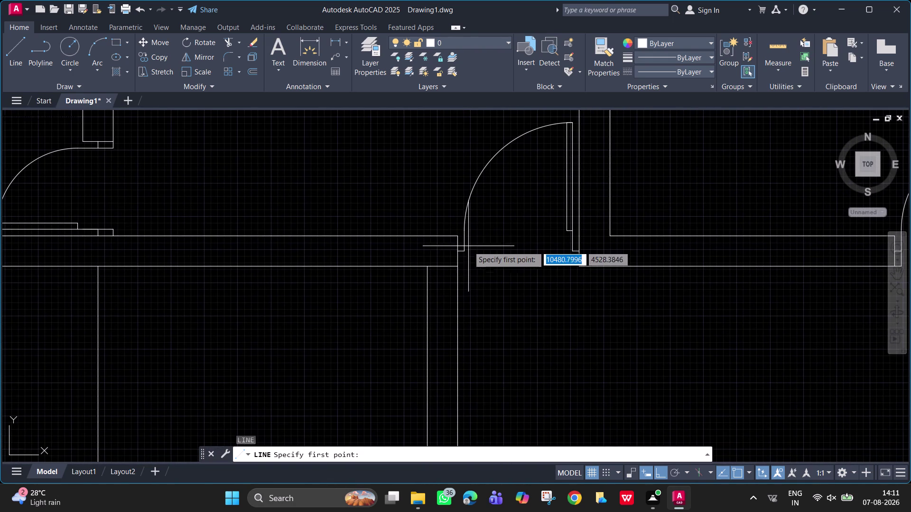
click(464, 251)
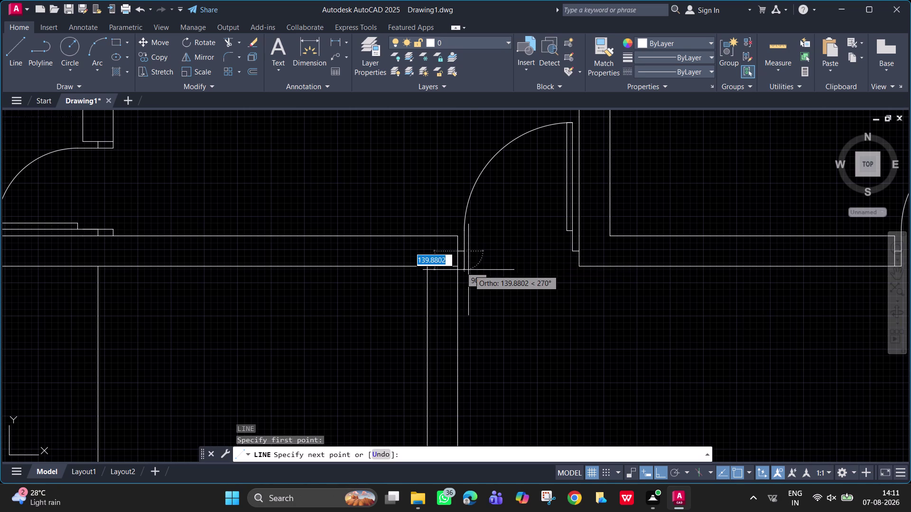
click(468, 270)
key(space)
key(space)
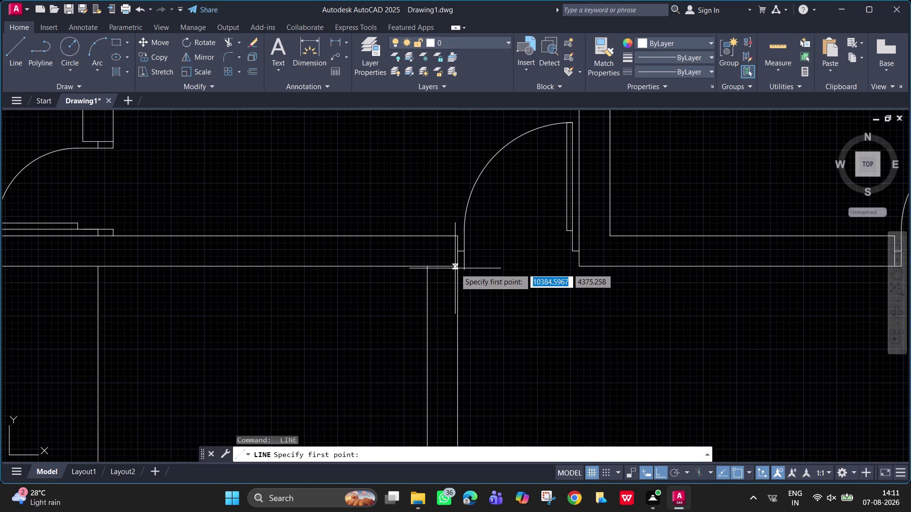
click(458, 269)
scroll(up, 3)
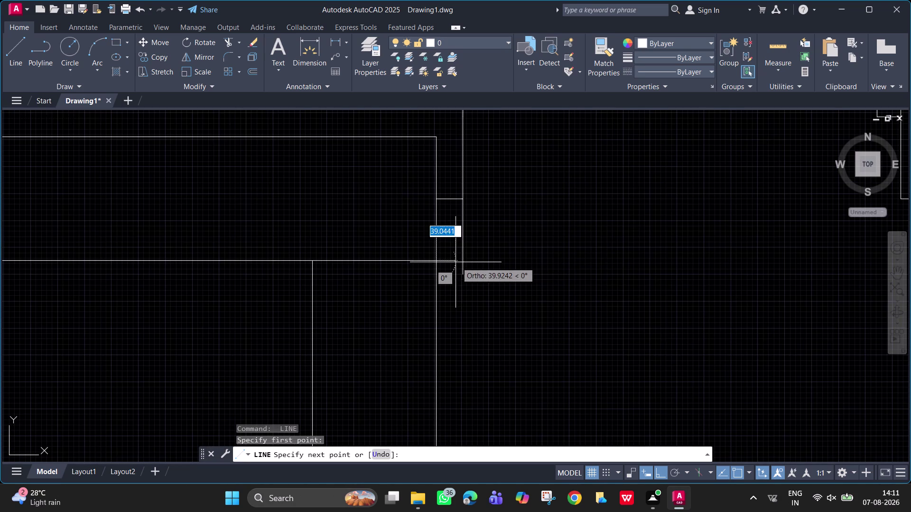
click(465, 261)
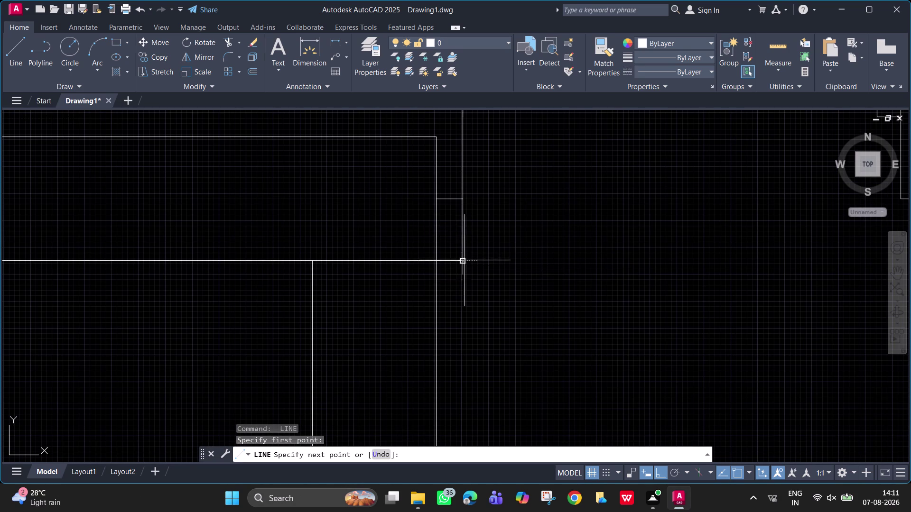
key(space)
Pick a wall segment in a trim, then cancel it, leaving the walls untrimmed.
text(tr)
key(space)
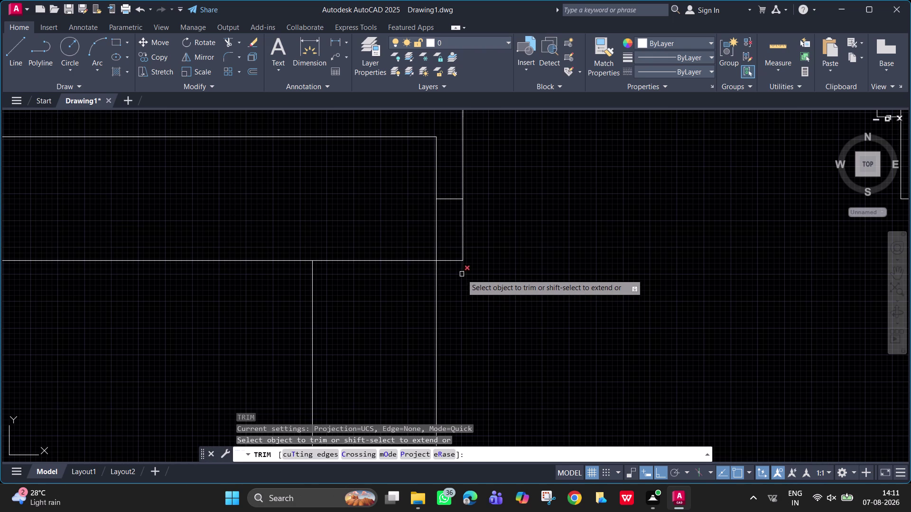
click(461, 275)
scroll(down, 3)
scroll(down, 3)
key(Escape)
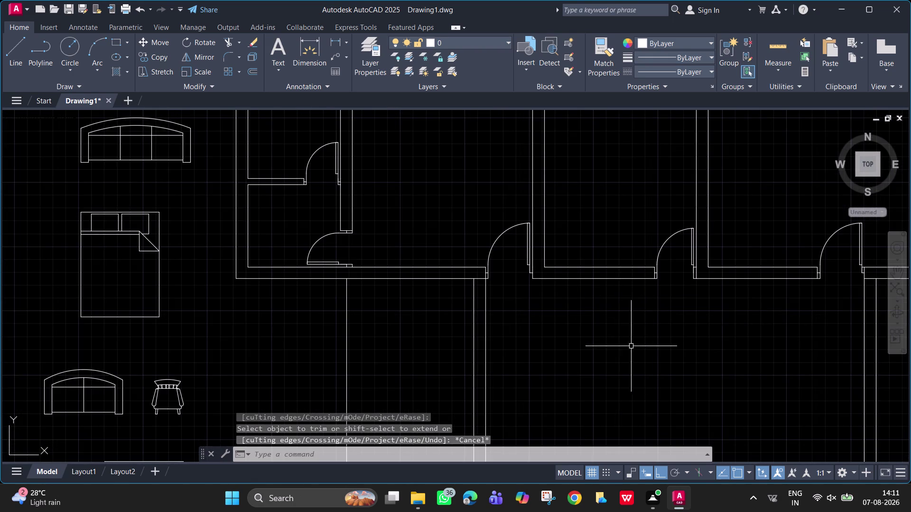
Mirror the upper-left room's door across the vertical centre axis, keeping the original.
middle_drag(616, 339, 502, 229)
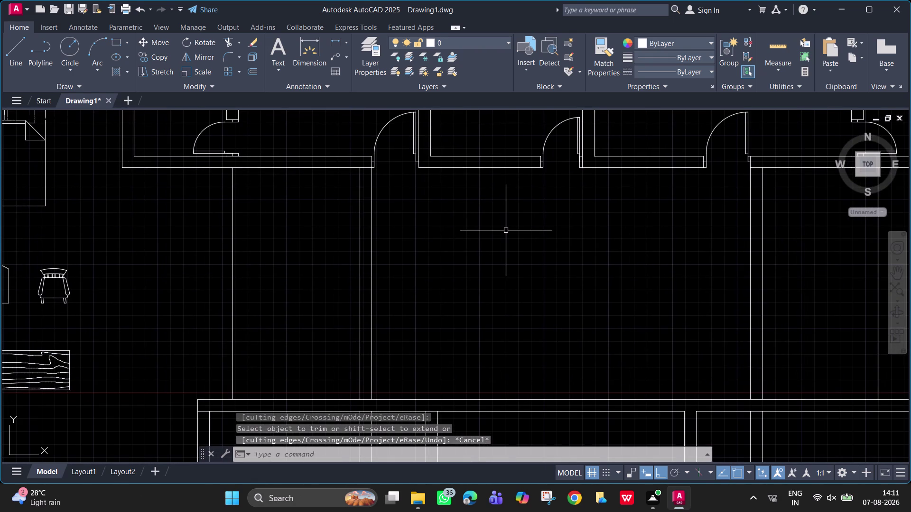
scroll(down, 3)
middle_drag(622, 247, 523, 256)
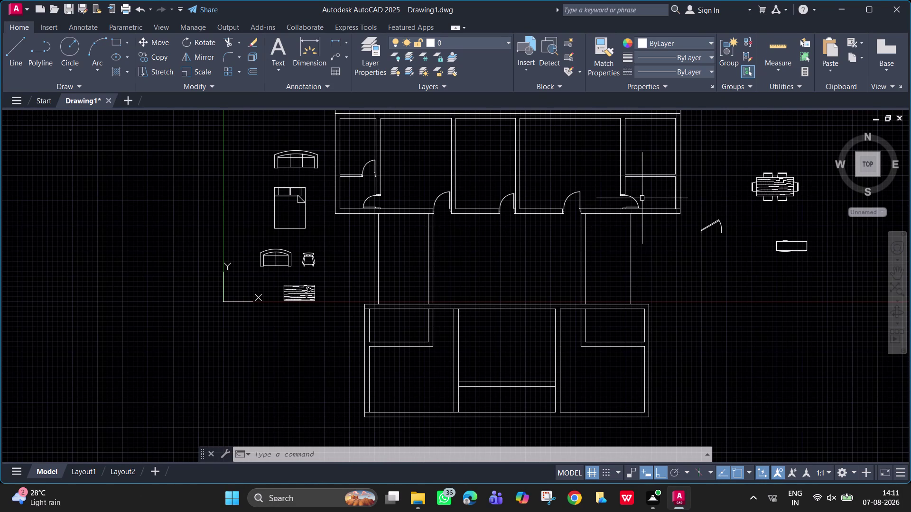
click(370, 163)
text(mi)
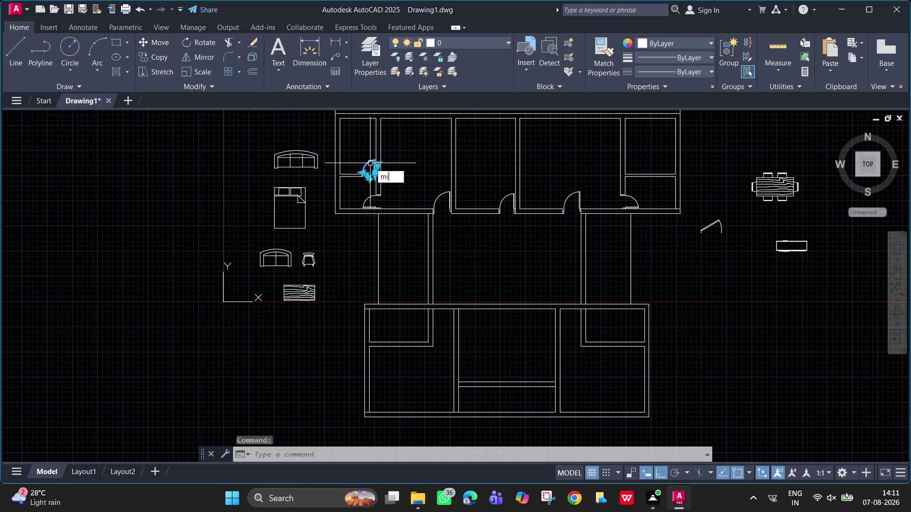
key(space)
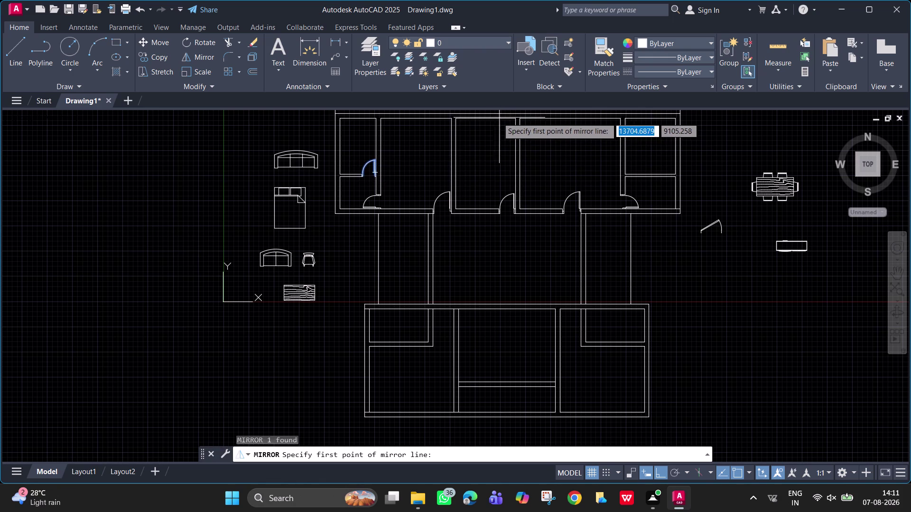
click(493, 118)
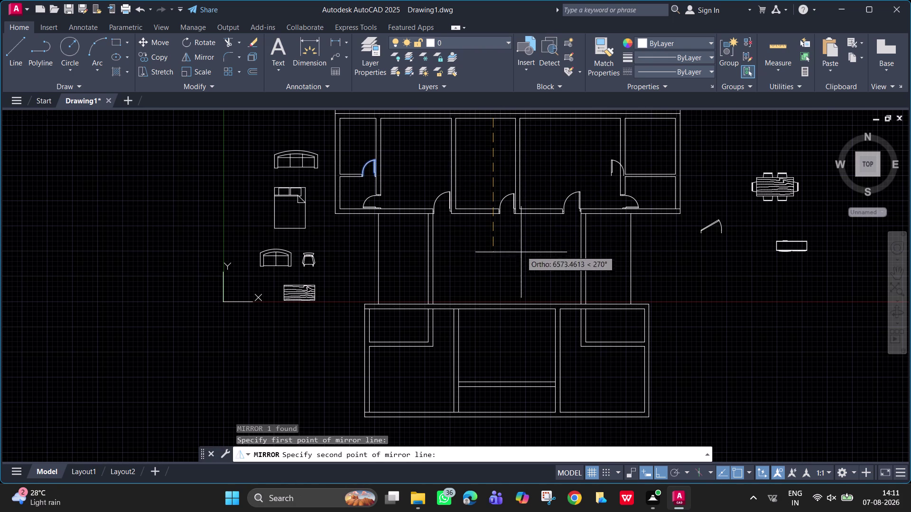
click(519, 257)
drag(552, 294, 518, 257)
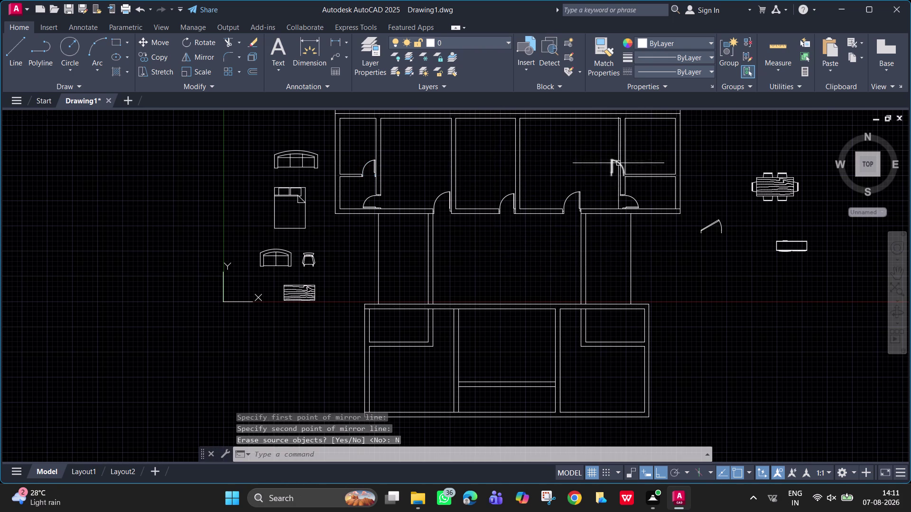
Zoom in on the mirrored door's opening and start a line at its wall end.
scroll(up, 3)
middle_drag(595, 169, 479, 171)
scroll(up, 3)
middle_drag(471, 222, 428, 231)
text(l)
key(space)
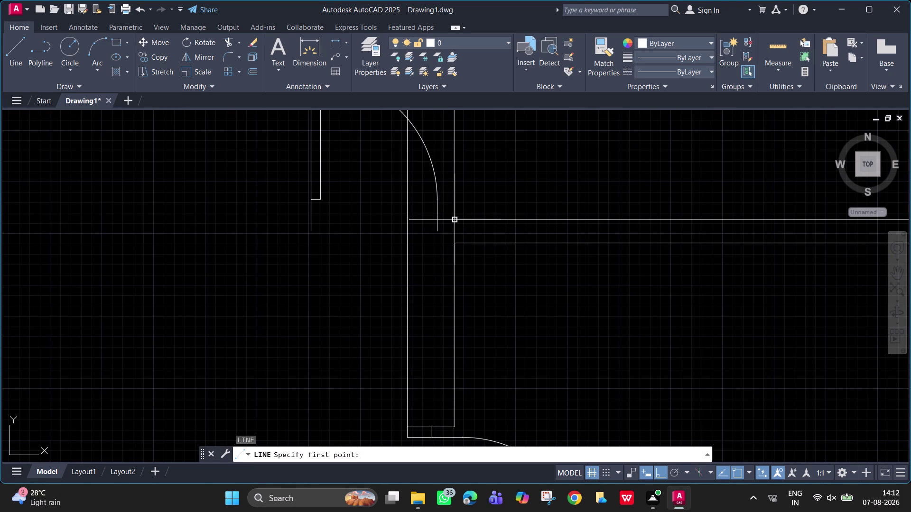
Draw a 50-unit jamb line starting at the wall end.
click(454, 219)
click(455, 242)
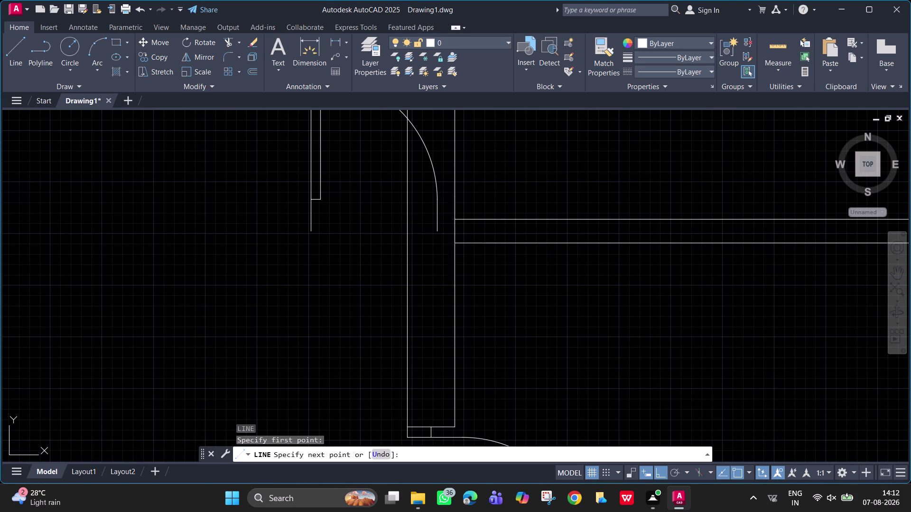
key(space)
key(space)
click(454, 234)
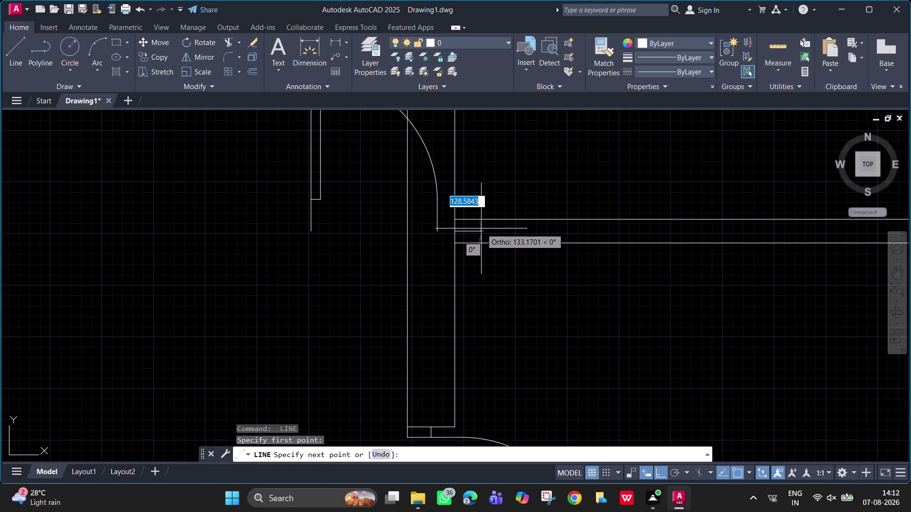
text(50)
key(Return)
key(space)
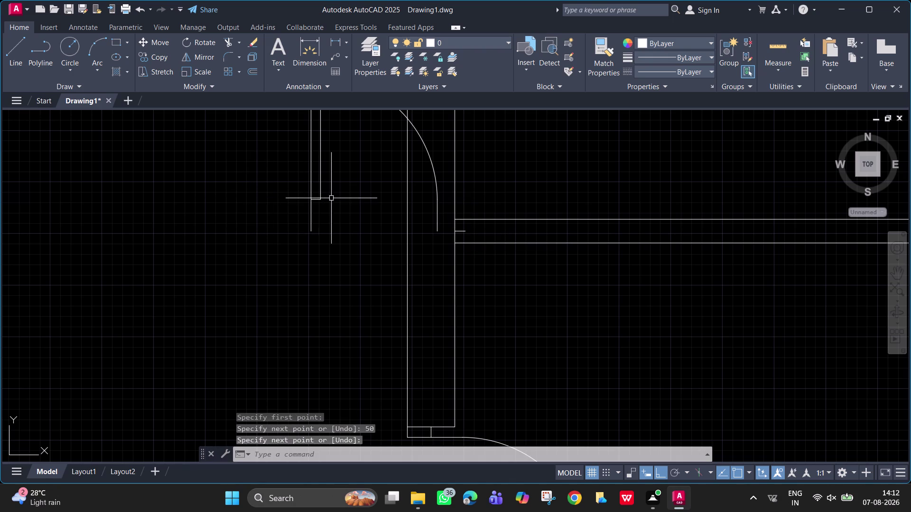
Move the short 50-unit line into place at the door jamb.
click(312, 227)
text(m)
key(space)
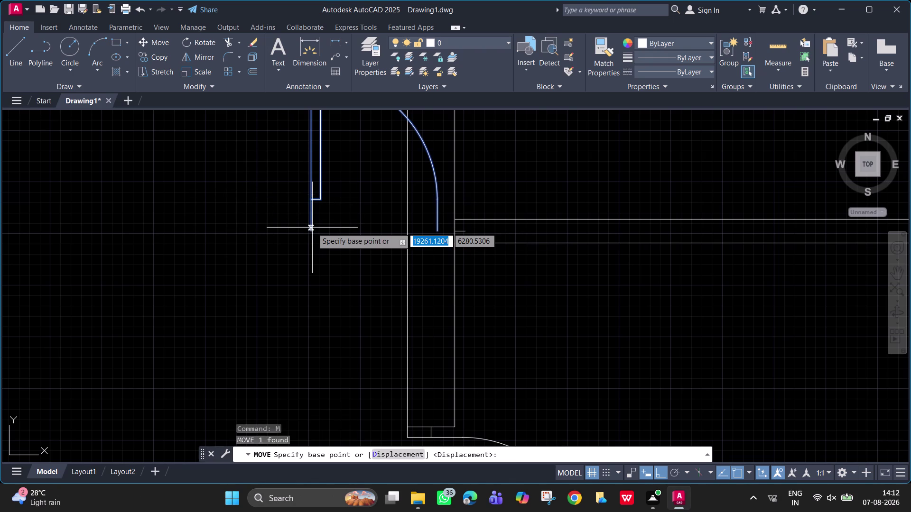
click(313, 232)
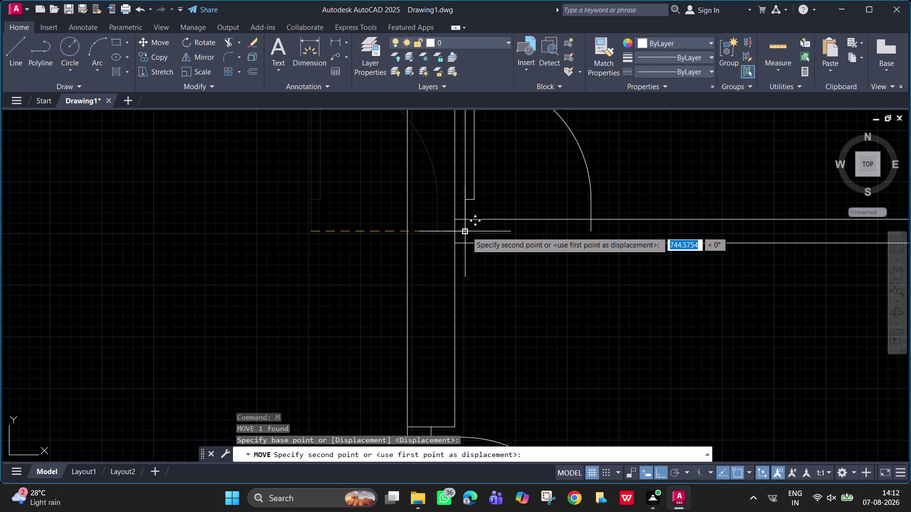
click(466, 232)
scroll(down, 3)
middle_drag(492, 209, 473, 234)
scroll(up, 3)
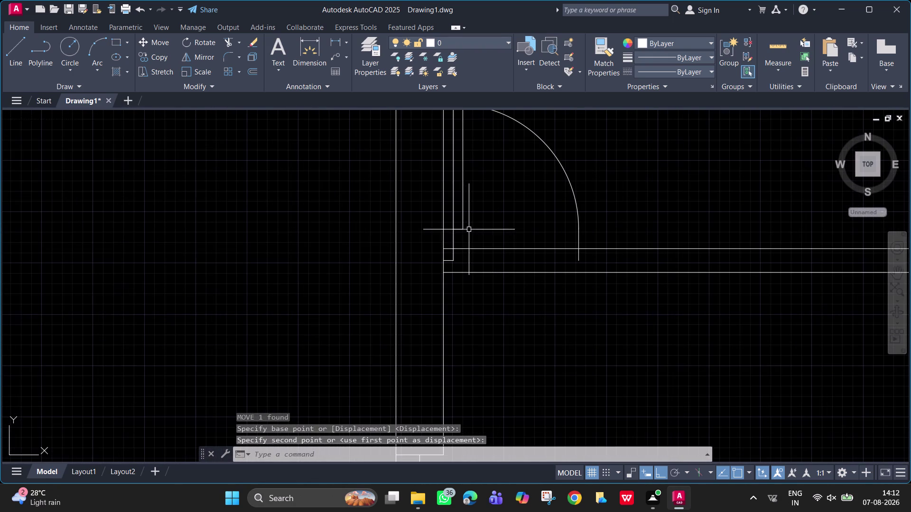
key(space)
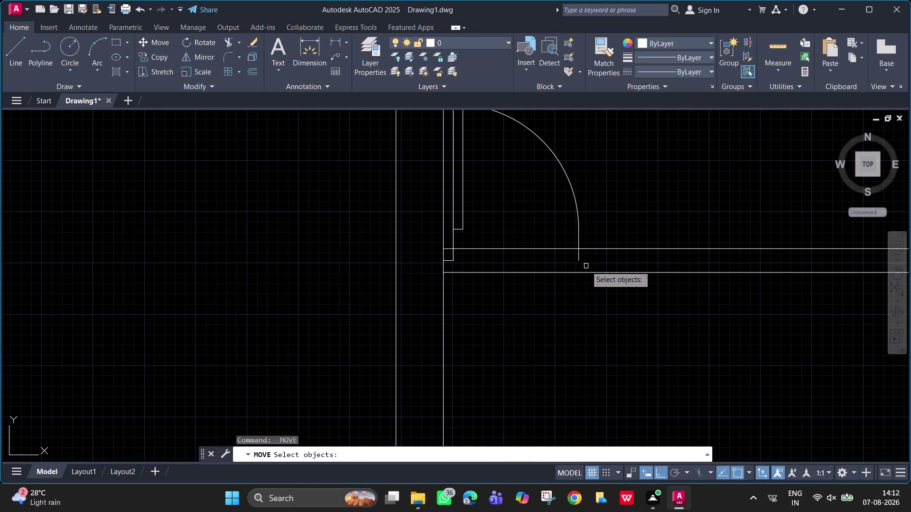
key(Escape)
Draw a 50-unit jamb line from the door arc's end.
text(l)
key(space)
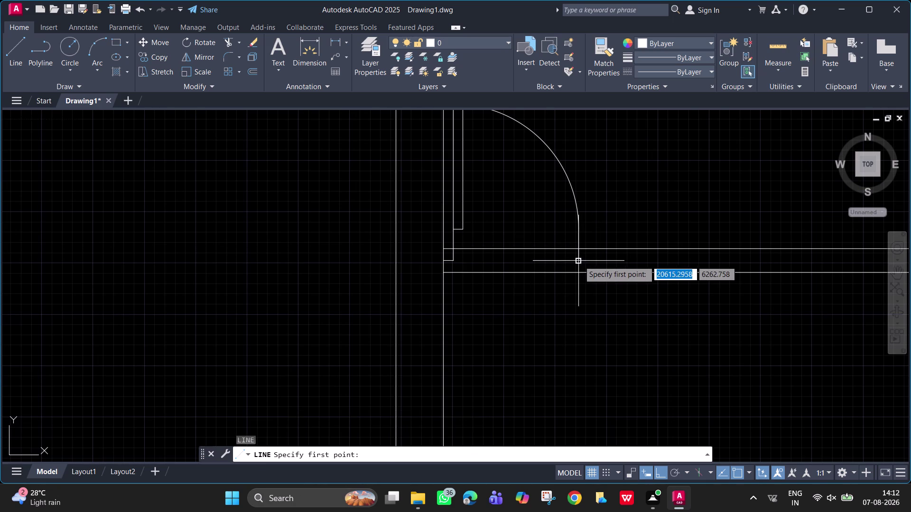
click(579, 261)
text(50)
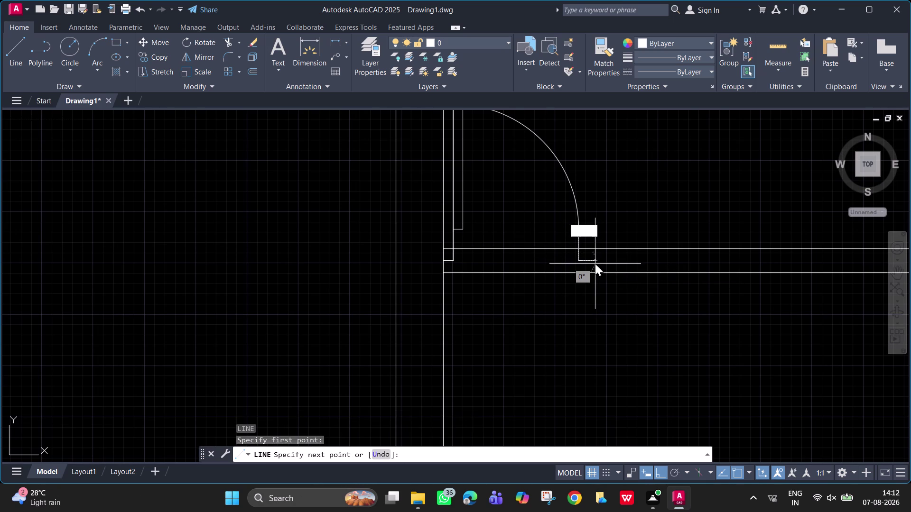
key(Return)
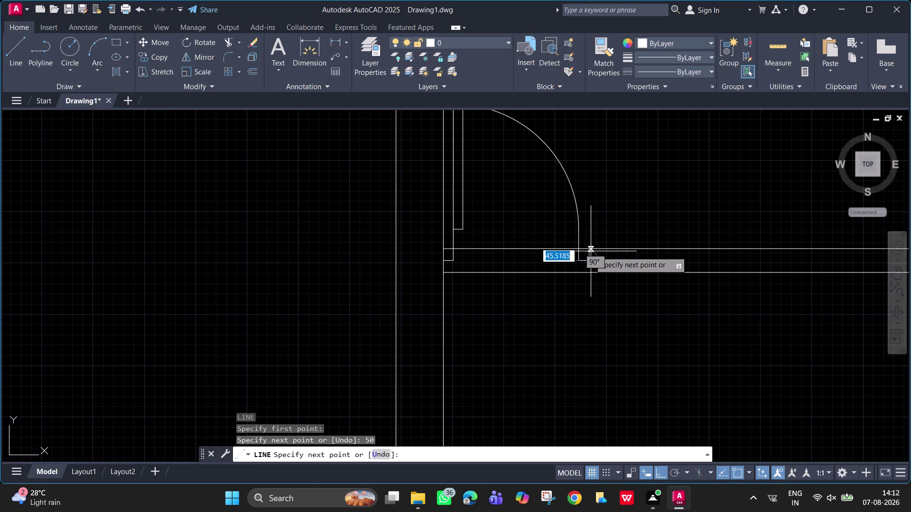
scroll(up, 3)
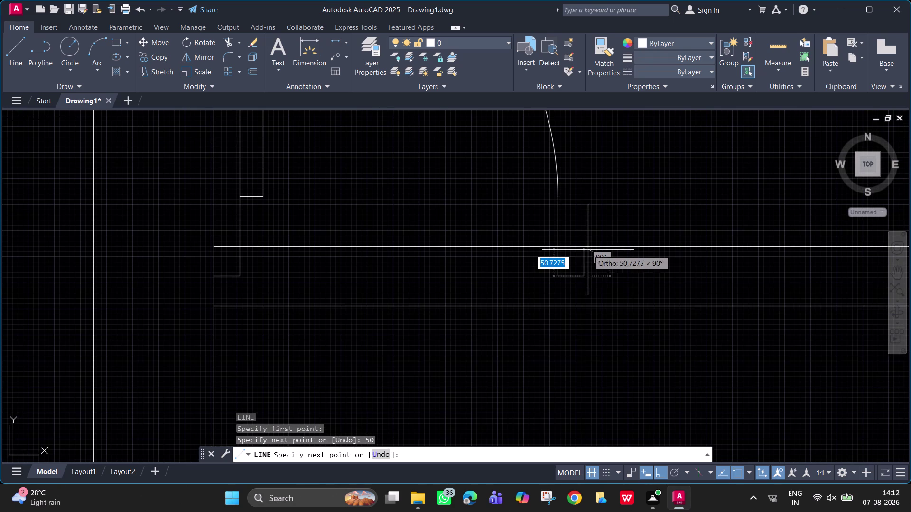
click(584, 247)
key(space)
Draw the last jamb line from the wall corner to the lower wall face.
key(space)
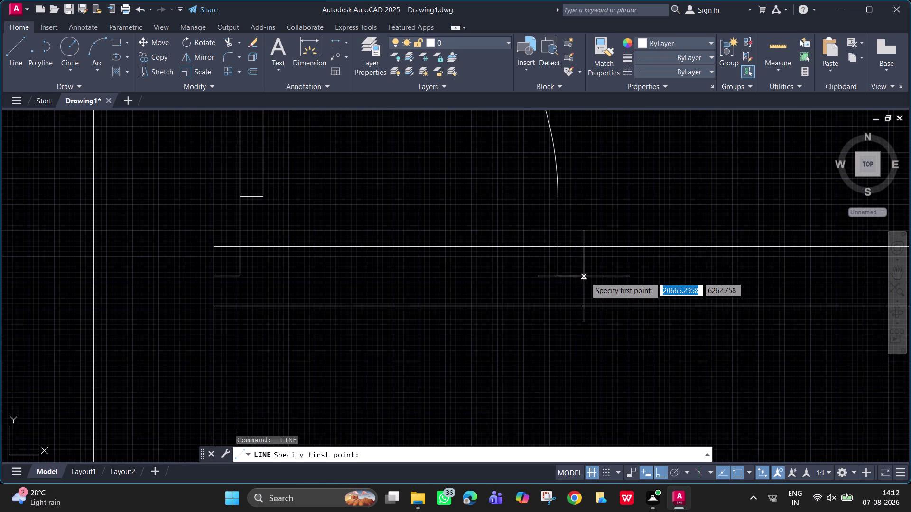
click(584, 275)
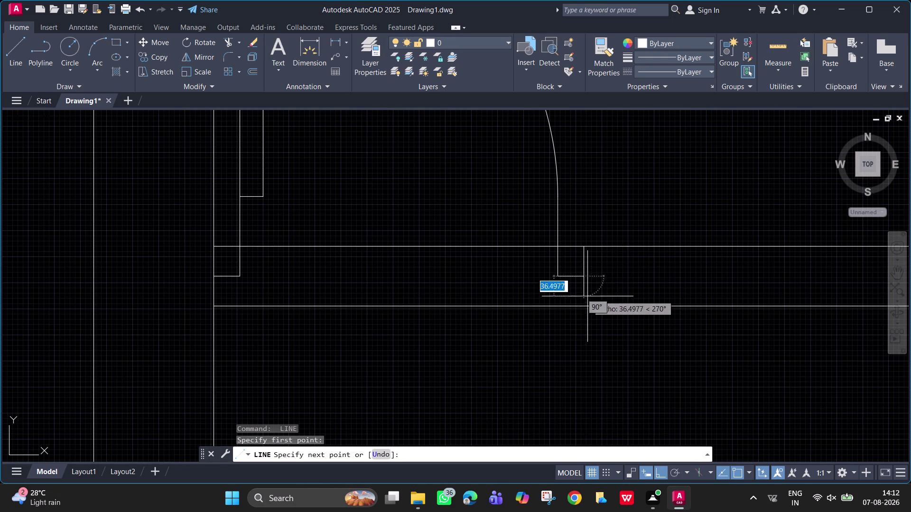
click(582, 306)
key(space)
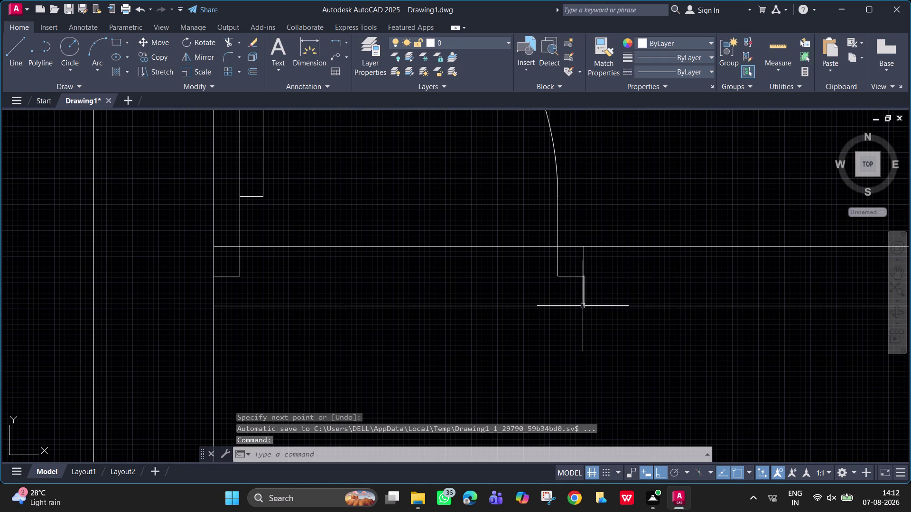